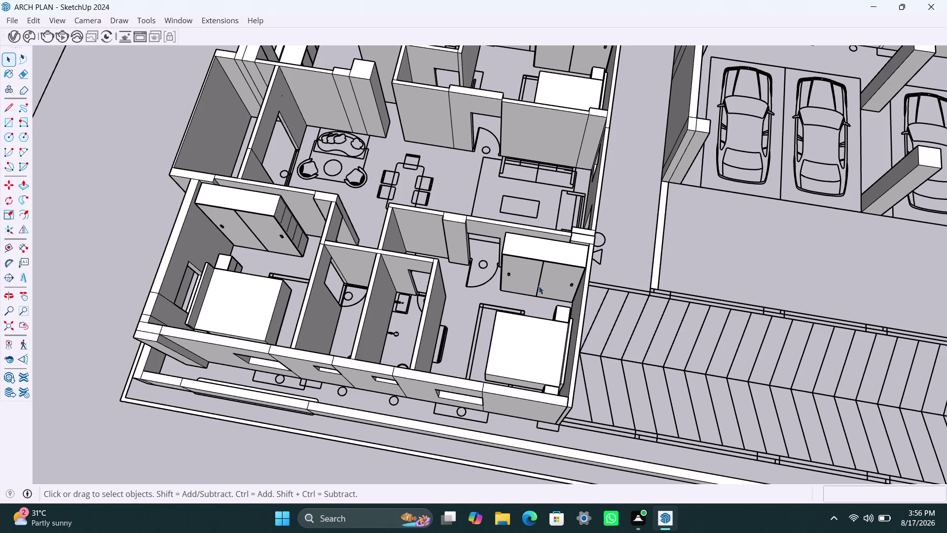
Select parts of the apartment model, including the leftmost garage car and its bay.
scroll(down, 3)
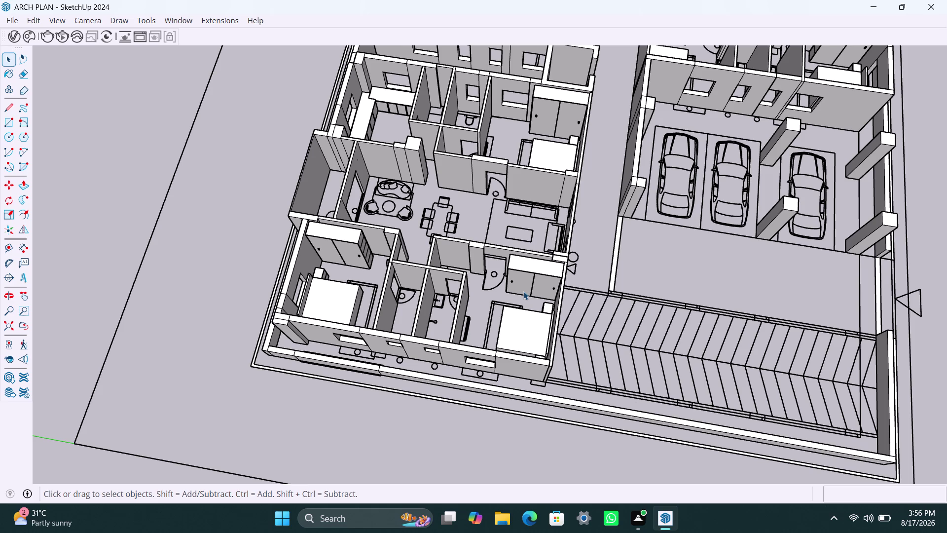
scroll(down, 3)
scroll(down, 3)
scroll(down, 3)
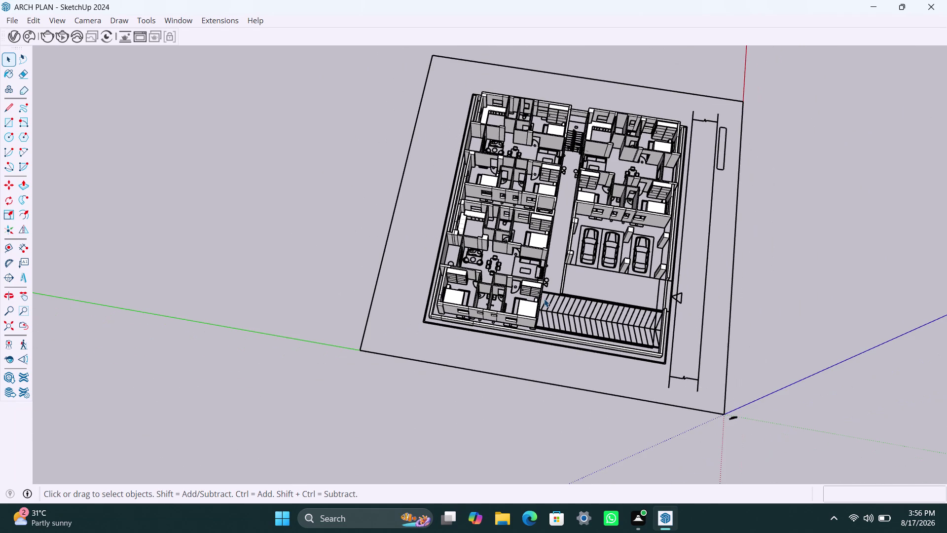
scroll(up, 3)
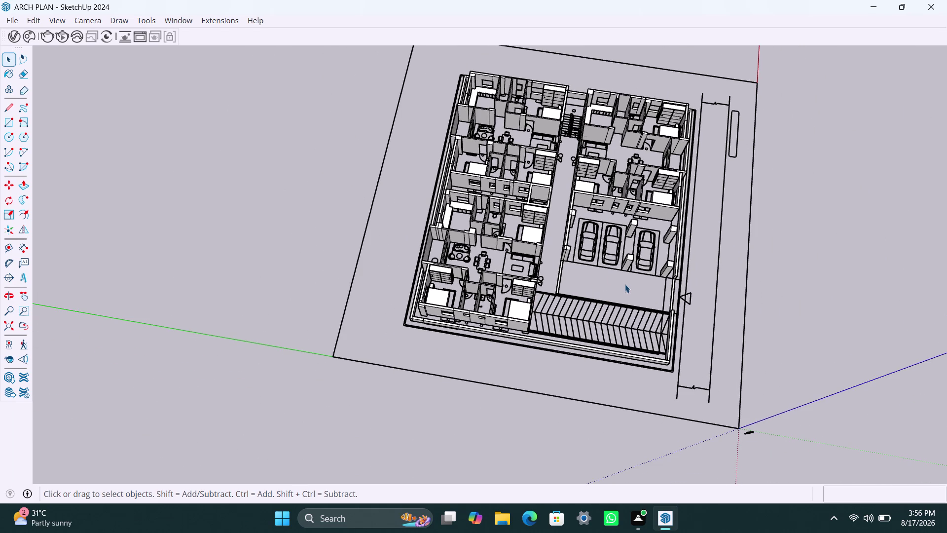
scroll(up, 3)
click(582, 255)
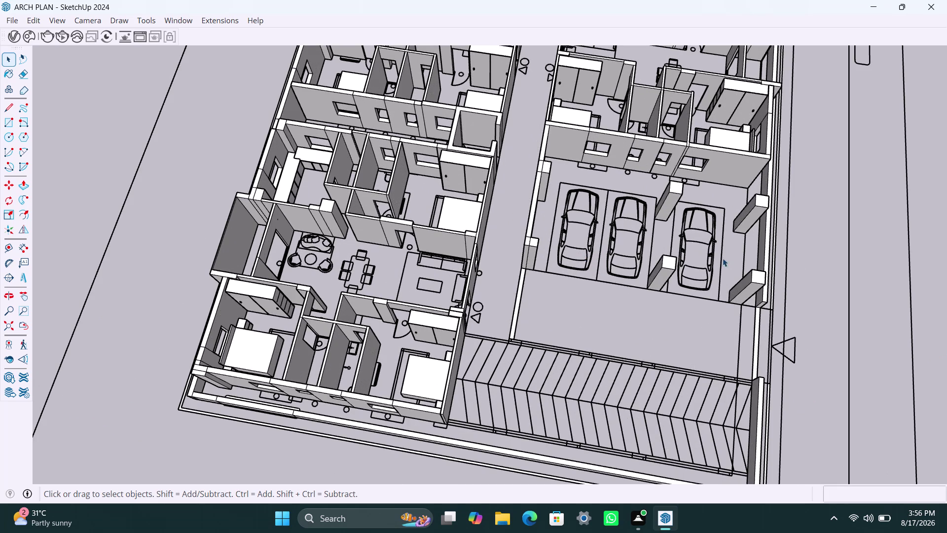
click(876, 236)
triple_click(580, 259)
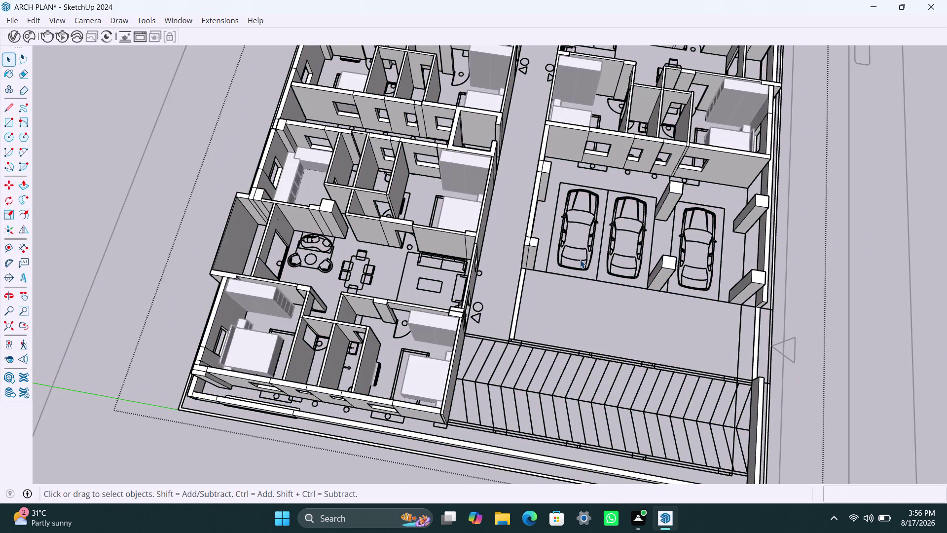
click(580, 260)
click(580, 260)
click(841, 250)
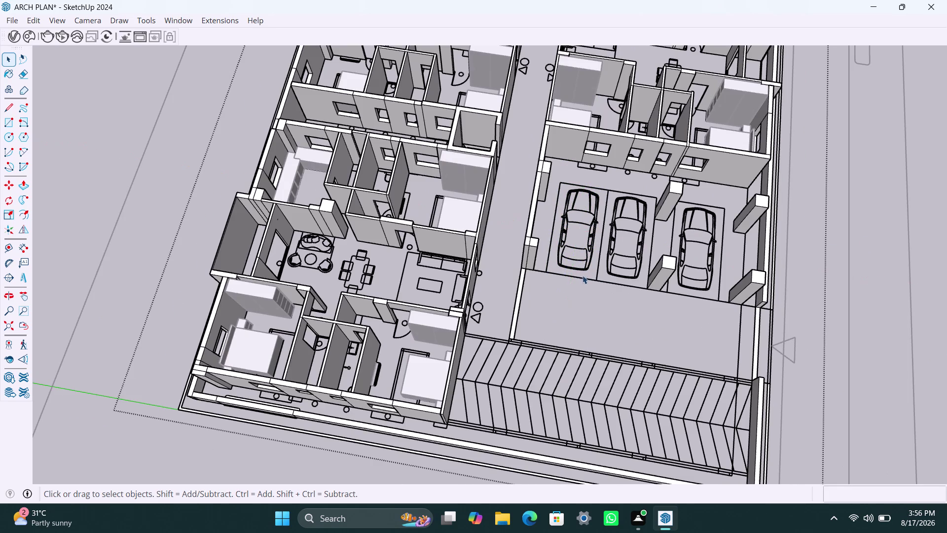
click(577, 265)
click(577, 264)
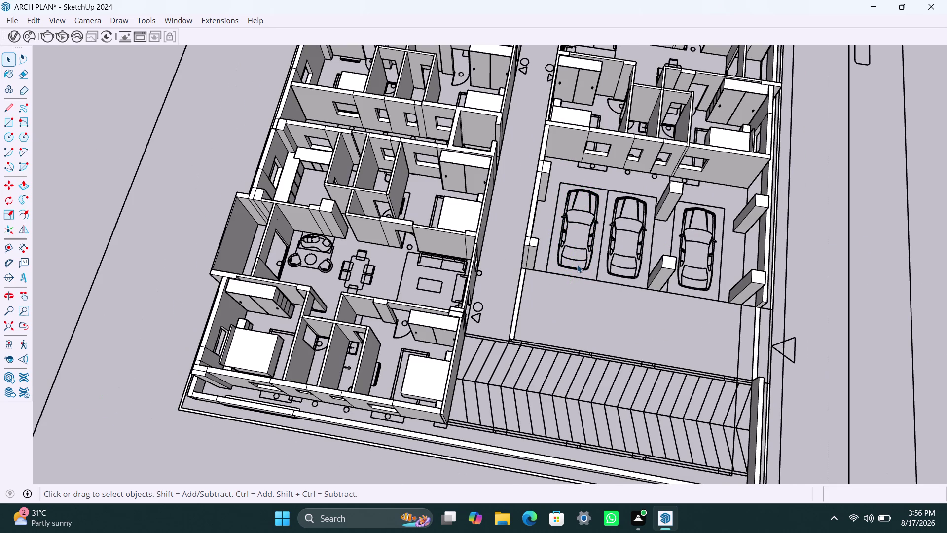
click(577, 264)
click(776, 257)
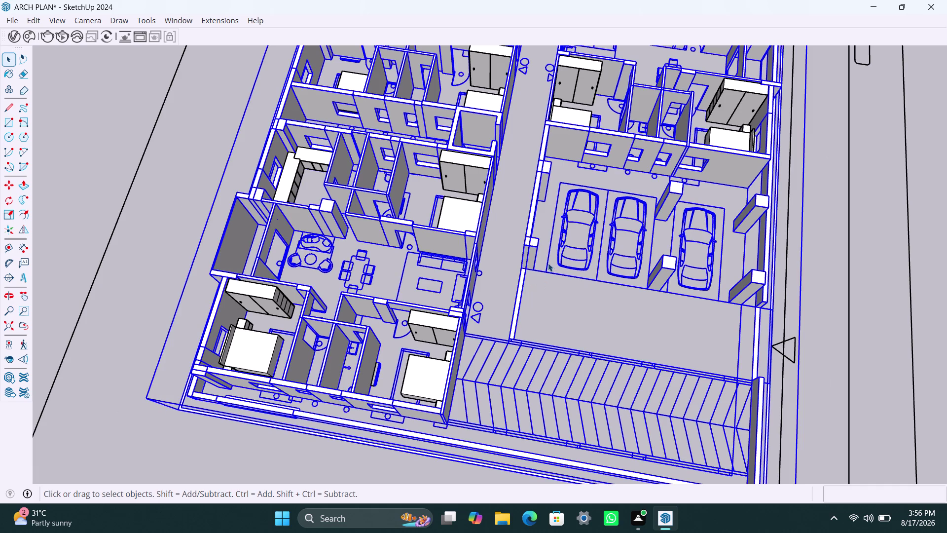
click(558, 260)
double_click(559, 260)
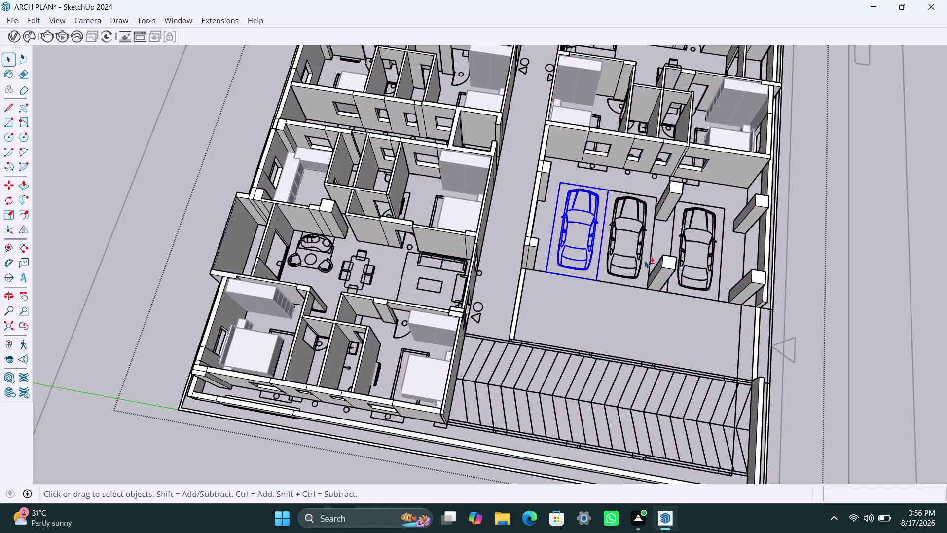
Clear the selection and orbit out to see the whole site.
click(624, 258)
triple_click(624, 258)
click(623, 258)
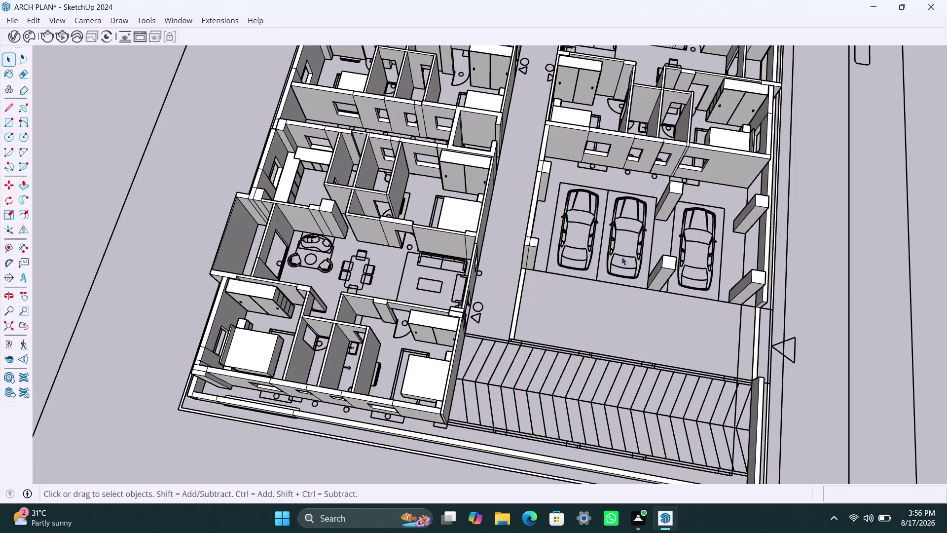
click(622, 256)
triple_click(629, 252)
scroll(down, 3)
scroll(down, 3)
middle_drag(642, 295, 624, 294)
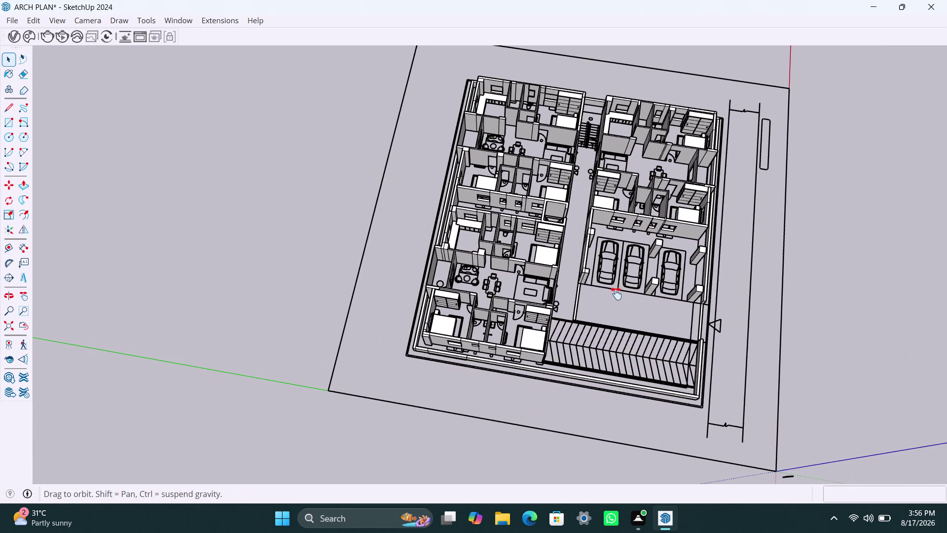
middle_drag(624, 294, 564, 287)
scroll(up, 3)
scroll(up, 3)
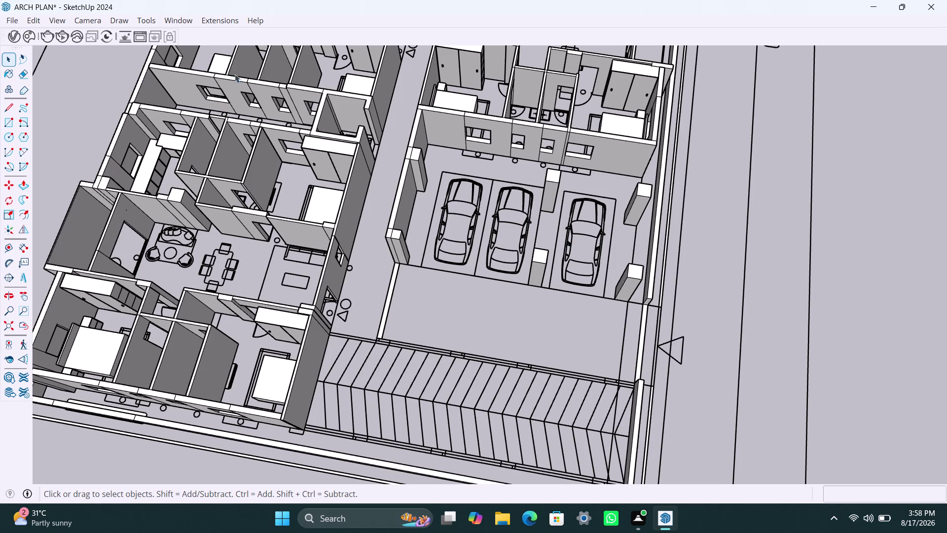
Orbit and zoom to inspect the garage area and the whole site.
scroll(down, 3)
scroll(down, 3)
middle_drag(323, 317, 348, 322)
scroll(up, 3)
middle_drag(285, 414, 284, 363)
scroll(up, 3)
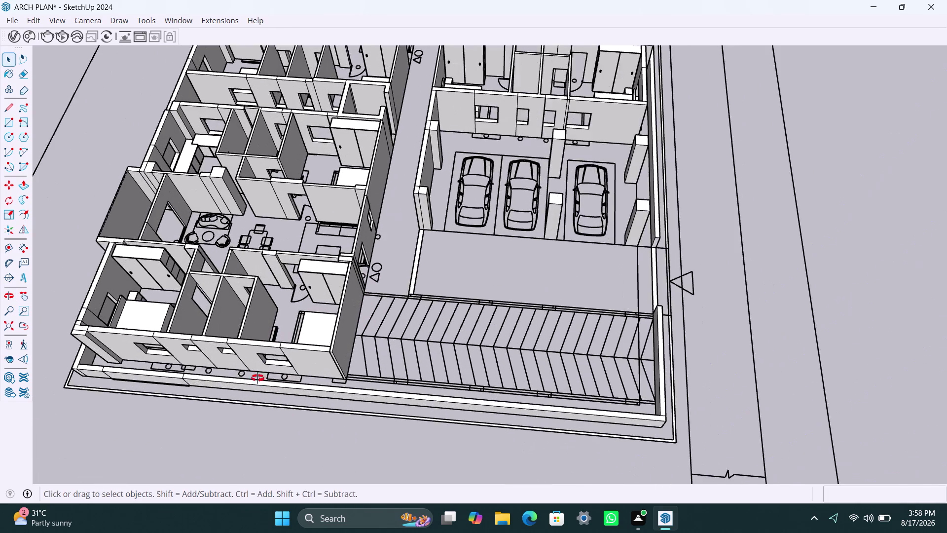
middle_drag(257, 378, 262, 346)
scroll(up, 3)
scroll(down, 3)
scroll(down, 3)
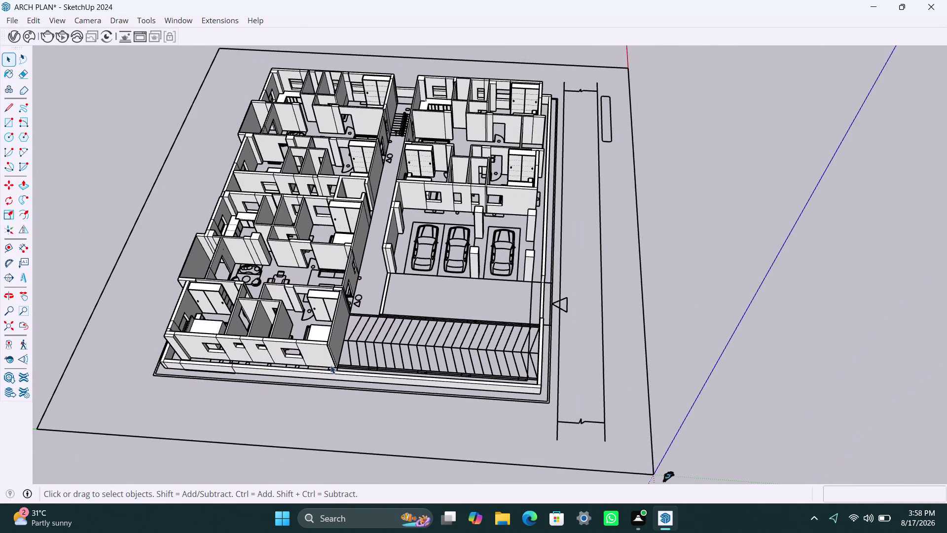
middle_drag(339, 369, 362, 375)
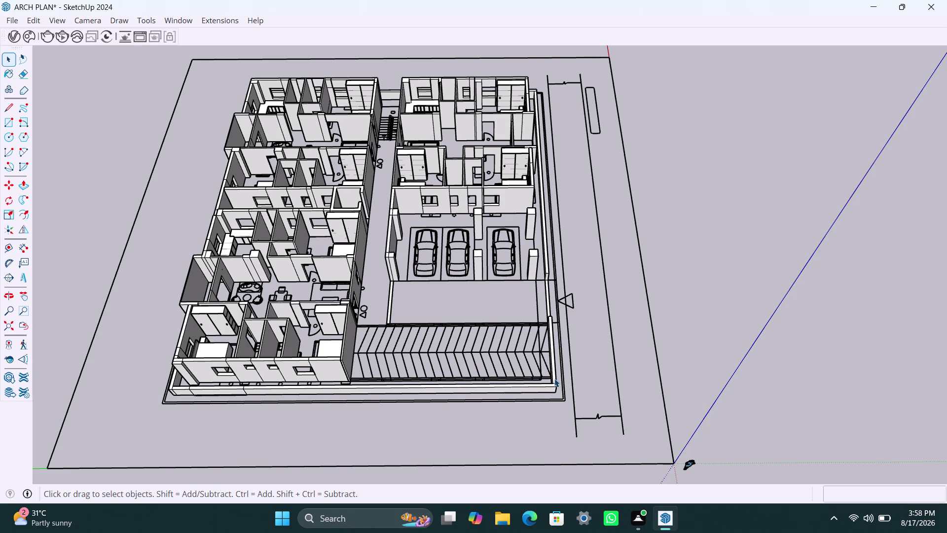
scroll(down, 3)
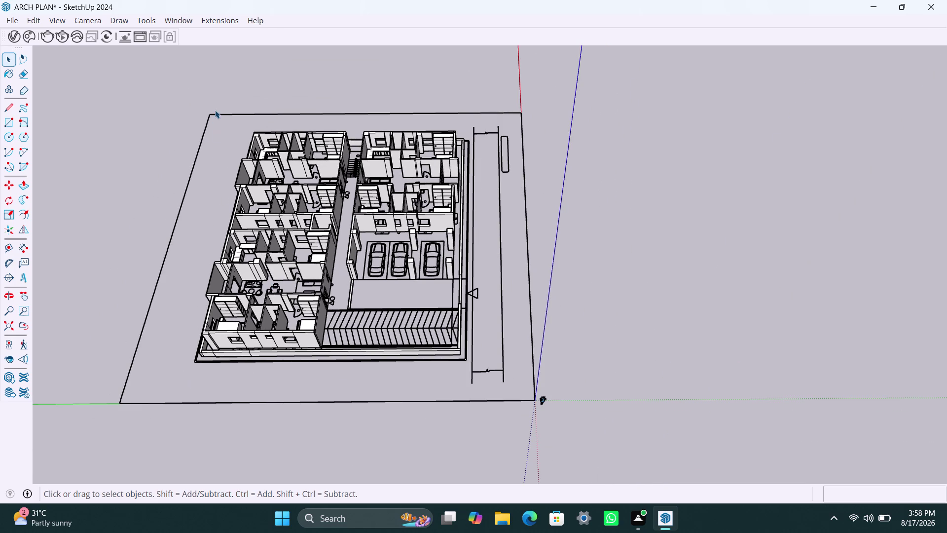
Window-select the entire building together with its perimeter wall.
drag(215, 114, 439, 385)
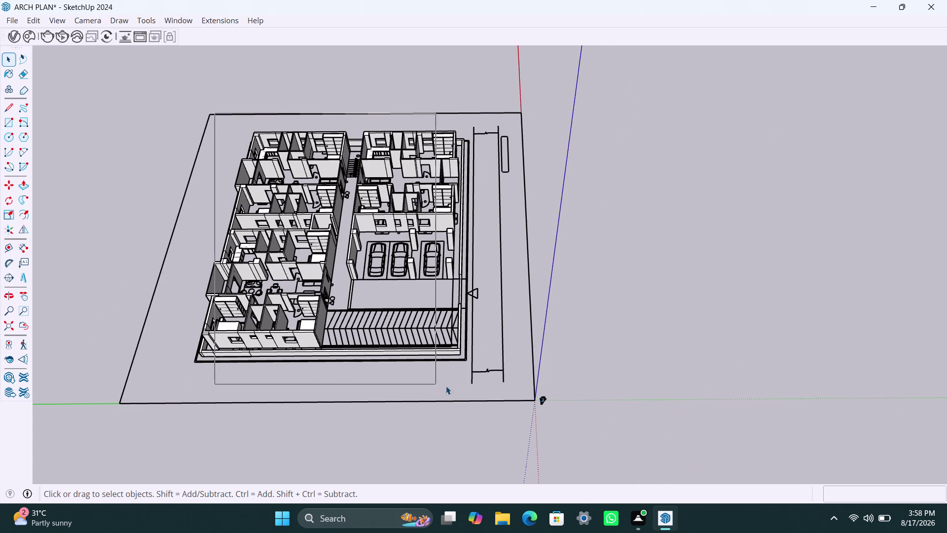
drag(440, 386, 481, 366)
click(557, 204)
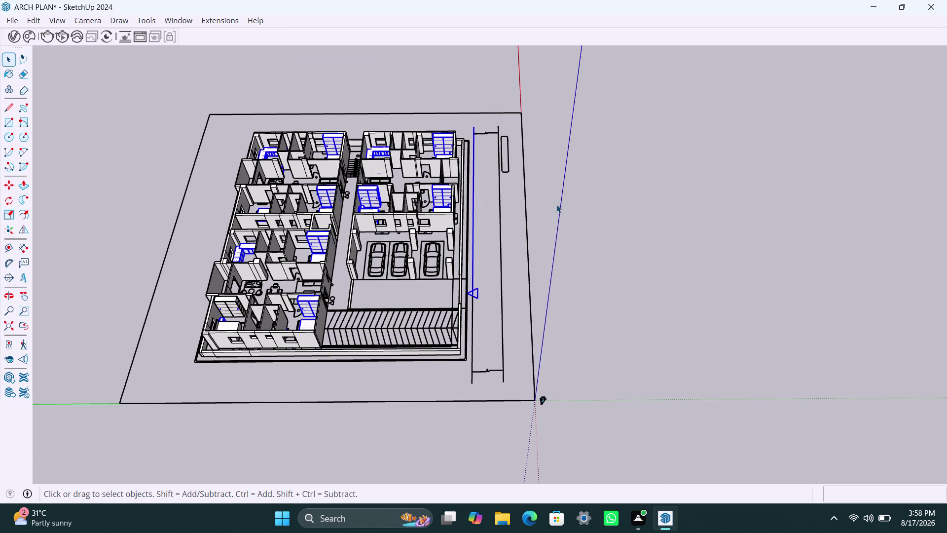
scroll(down, 3)
middle_drag(220, 269, 281, 279)
drag(176, 171, 256, 309)
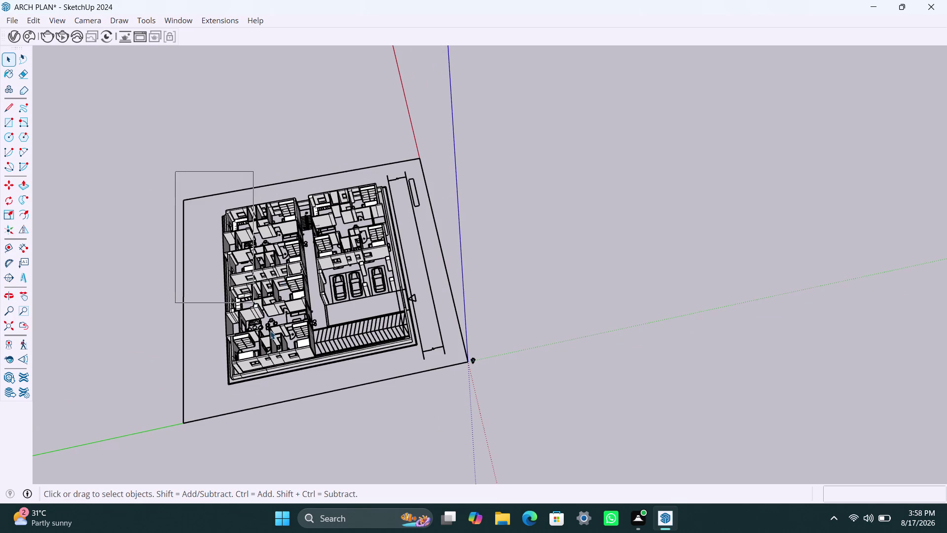
drag(256, 309, 445, 390)
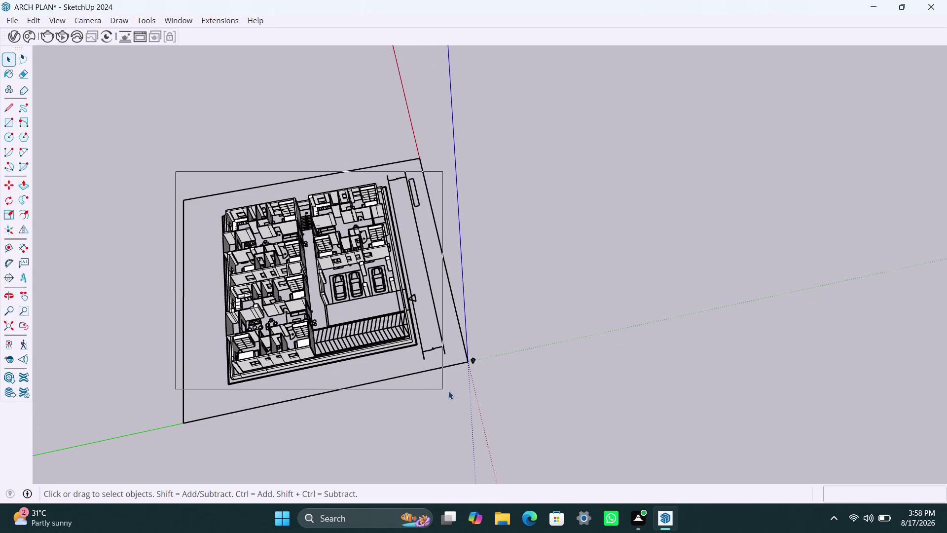
drag(445, 390, 448, 390)
scroll(up, 3)
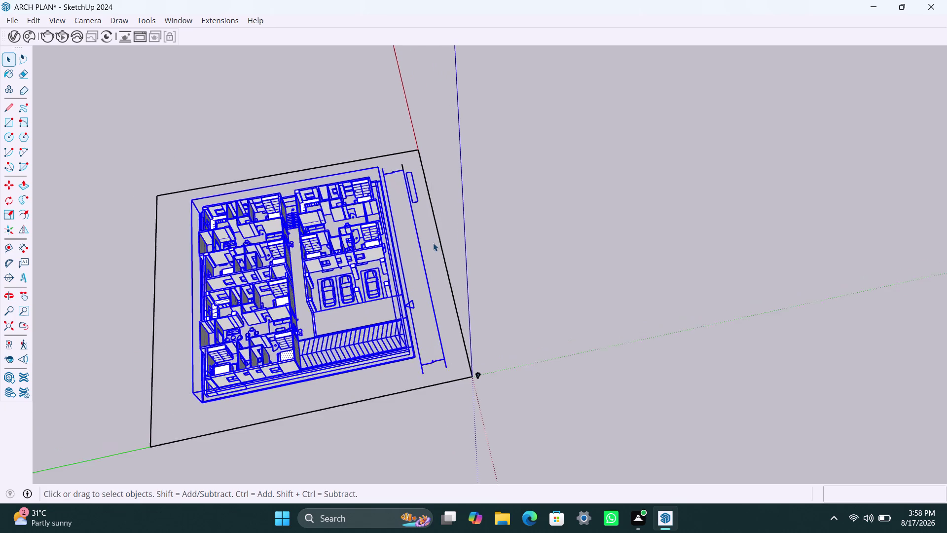
scroll(up, 3)
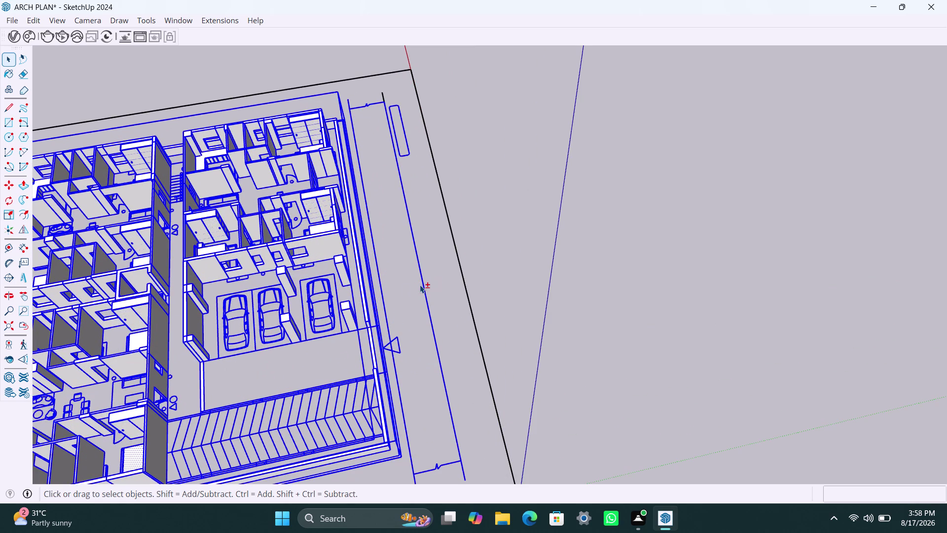
Select the entrance marker and its line, then clear the selection.
click(423, 281)
click(382, 293)
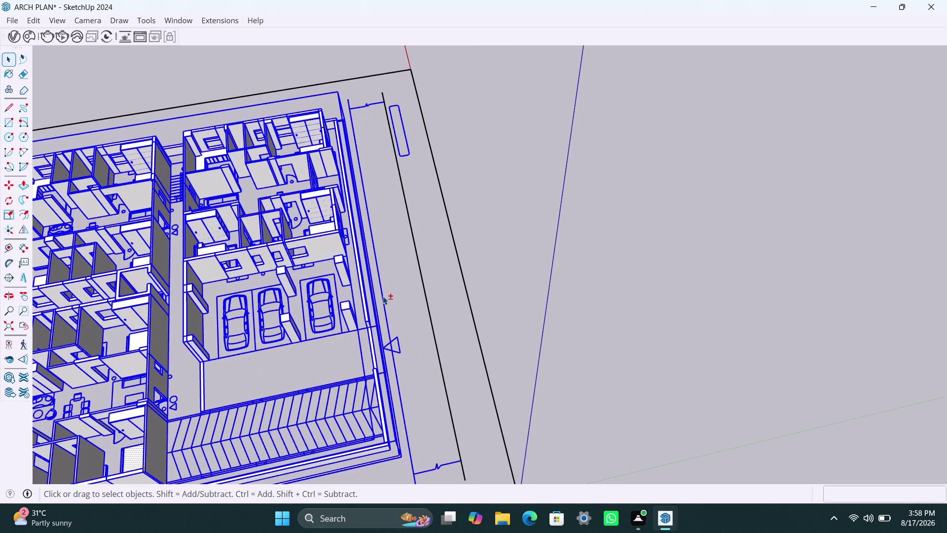
scroll(up, 3)
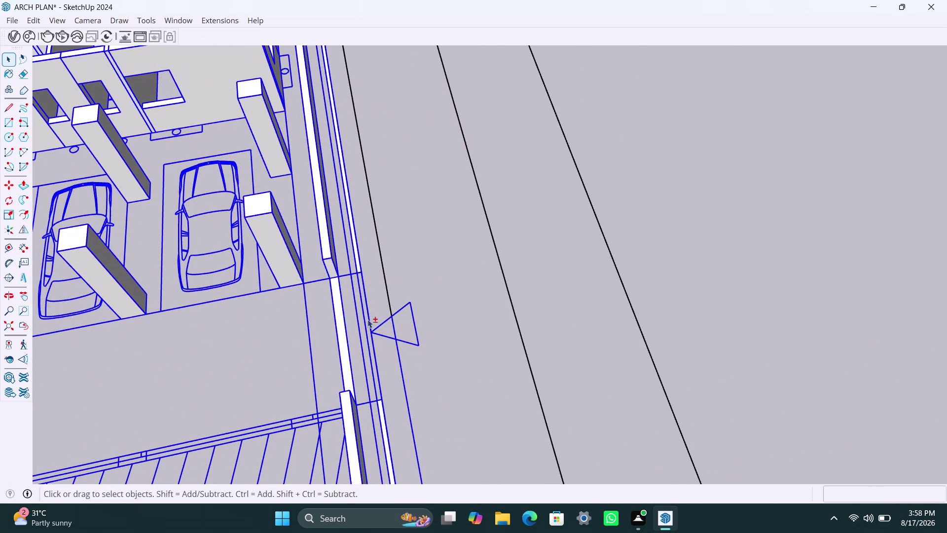
click(361, 268)
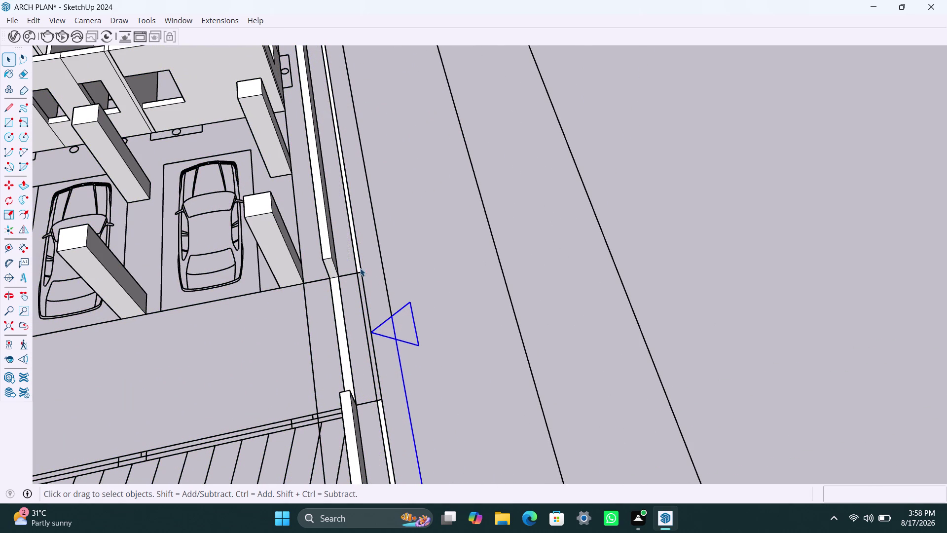
scroll(down, 3)
scroll(down, 3)
click(506, 175)
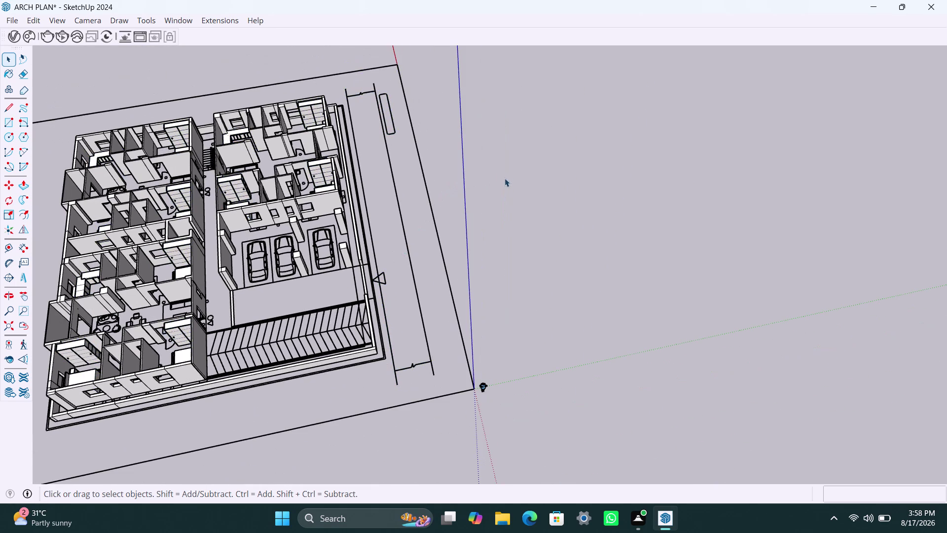
scroll(up, 3)
scroll(up, 3)
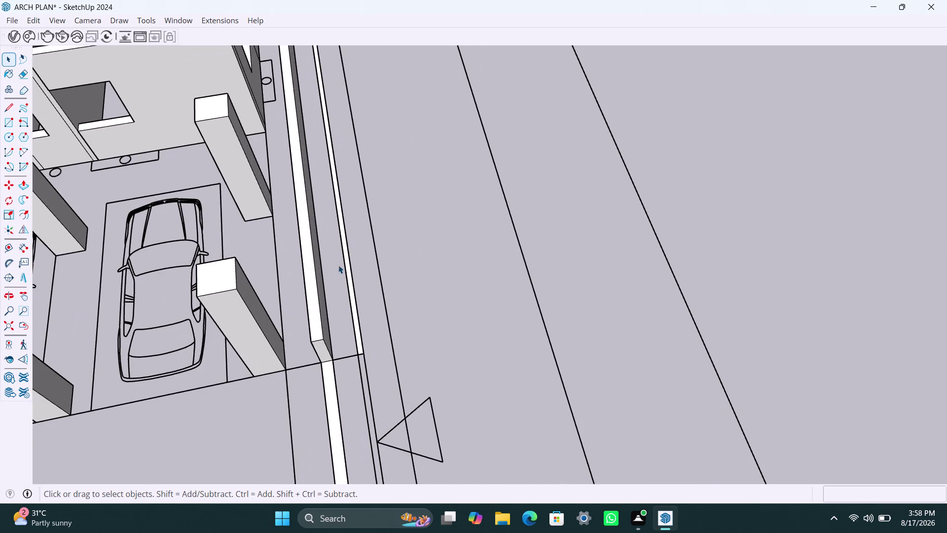
Collapse the thin sliver face beside the perimeter wall with Push/Pull.
click(346, 258)
double_click(346, 261)
click(345, 260)
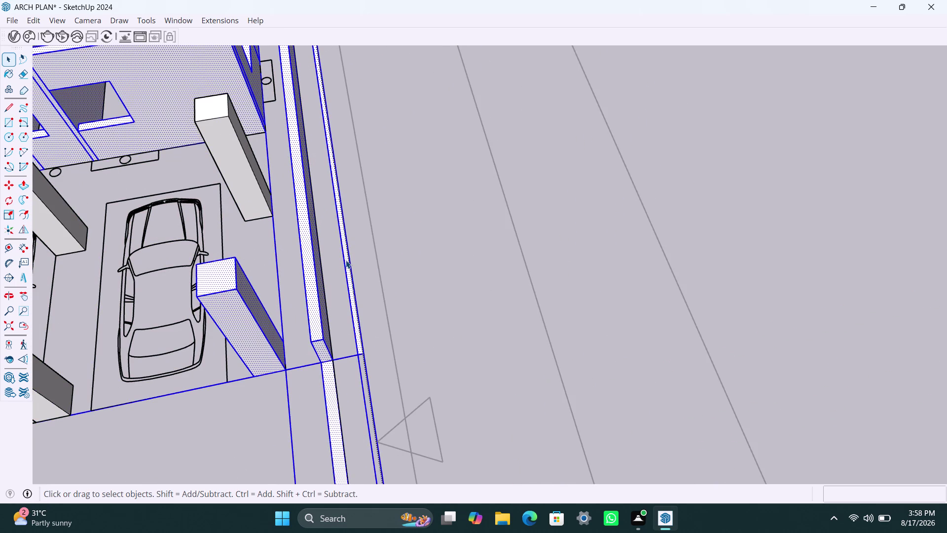
click(346, 260)
click(346, 259)
scroll(up, 3)
key(p)
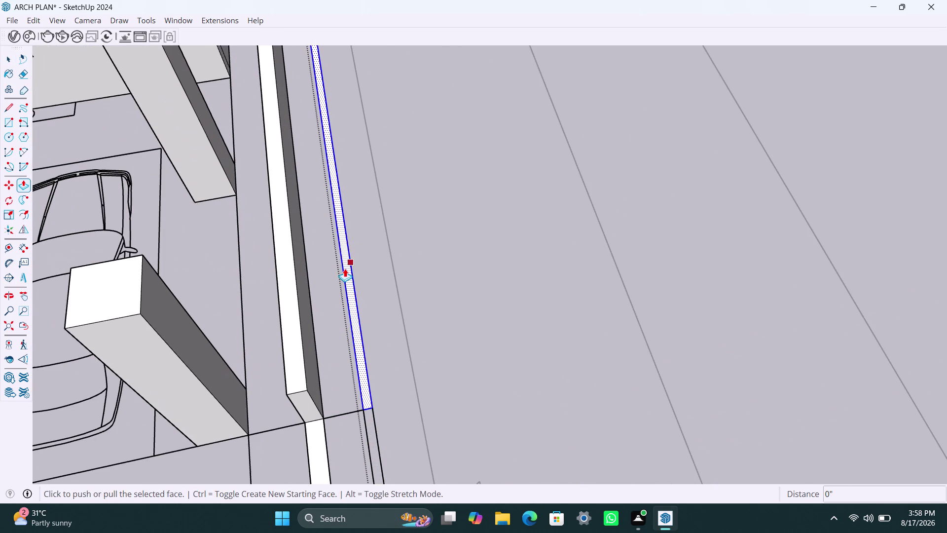
click(345, 268)
click(342, 237)
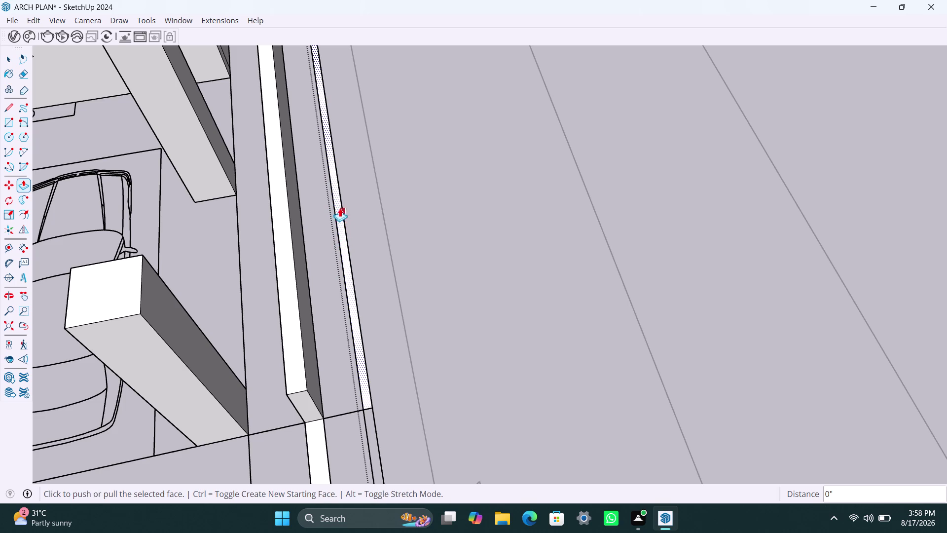
key(space)
Raise the site-edge strip to 7' and repeat that height on the next strip.
click(352, 297)
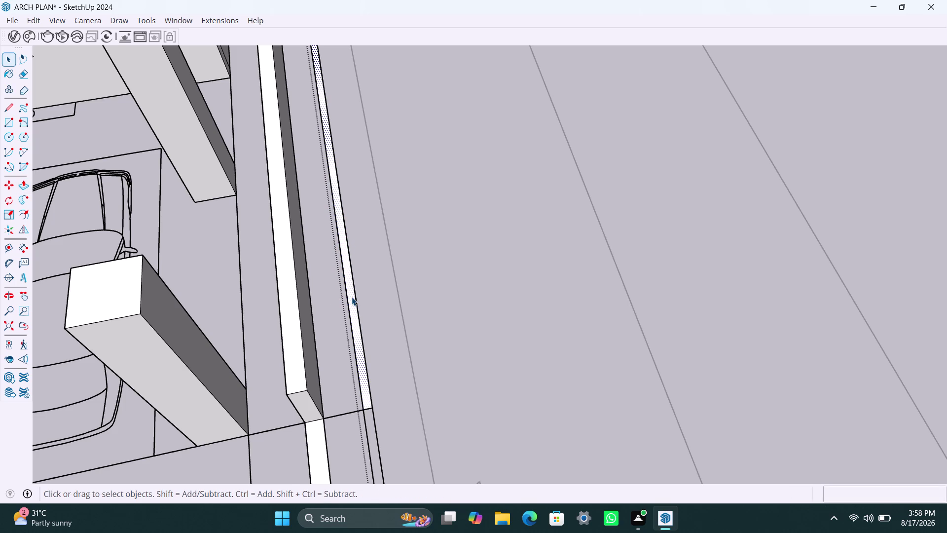
key(p)
click(351, 297)
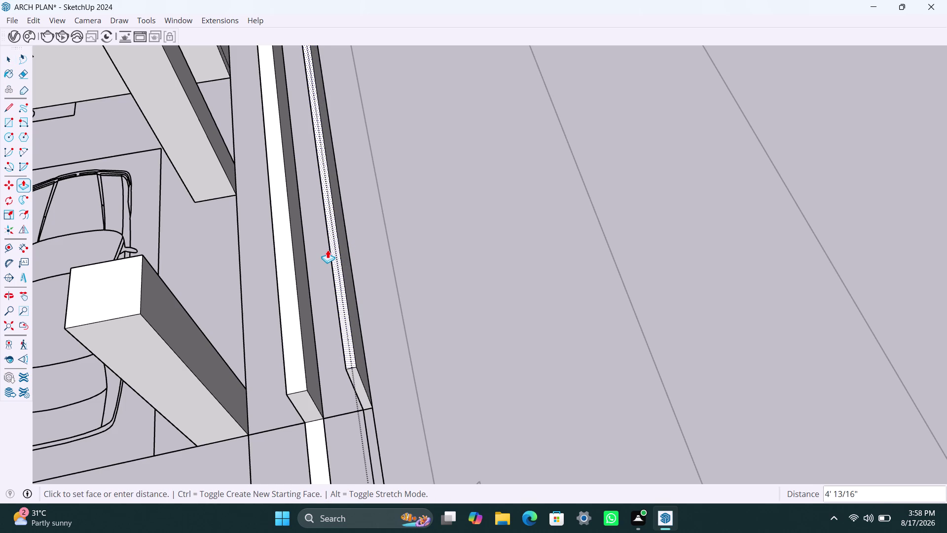
scroll(down, 3)
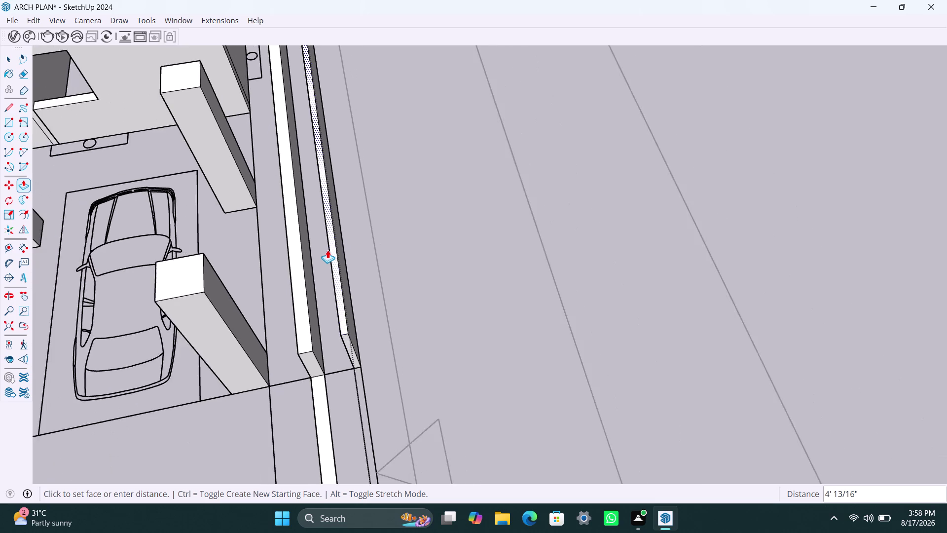
scroll(down, 3)
scroll(down, 3)
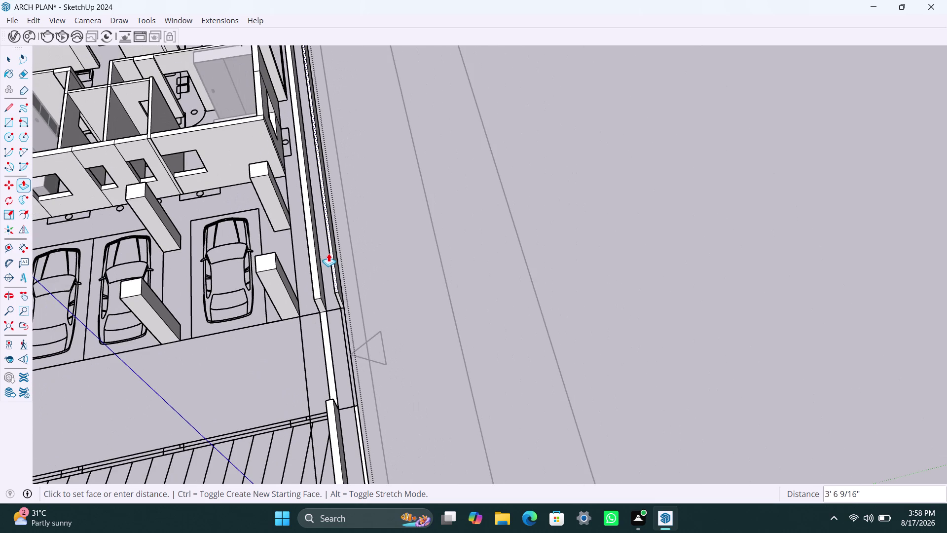
text(7')
key(Return)
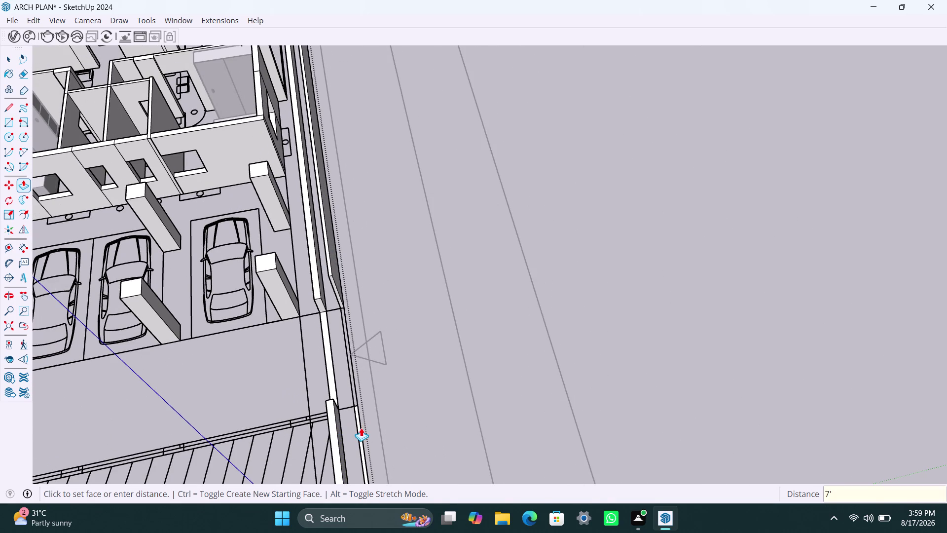
double_click(360, 430)
scroll(down, 3)
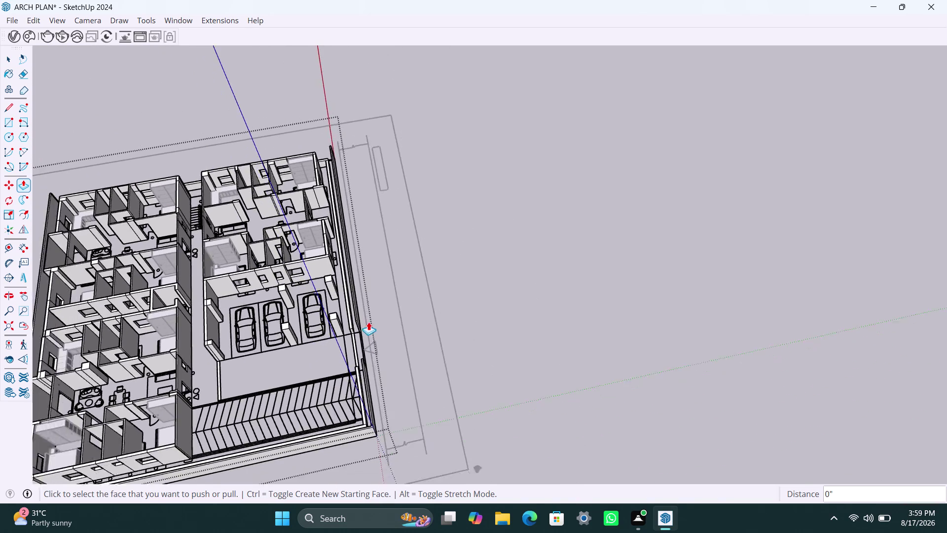
Bring the top-edge strip into view and raise it to the repeated 7' height.
scroll(down, 3)
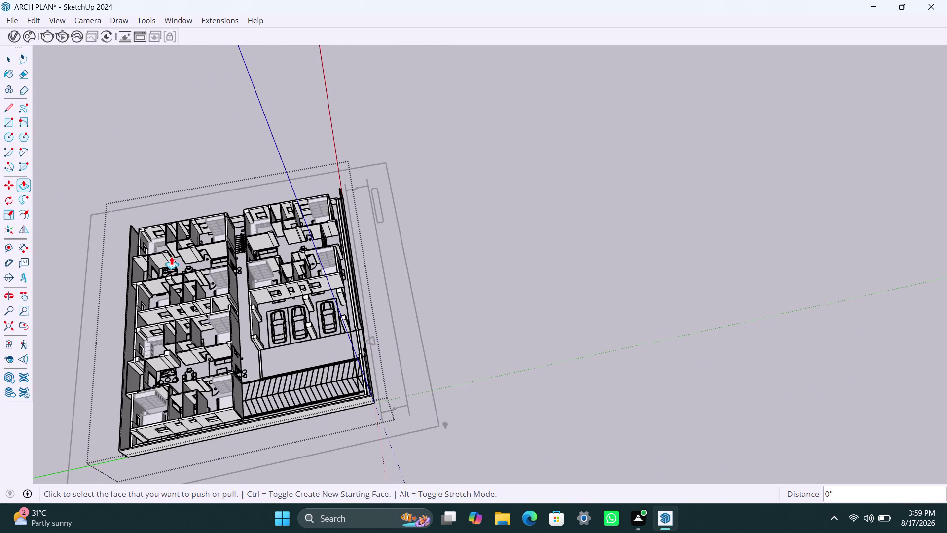
scroll(up, 3)
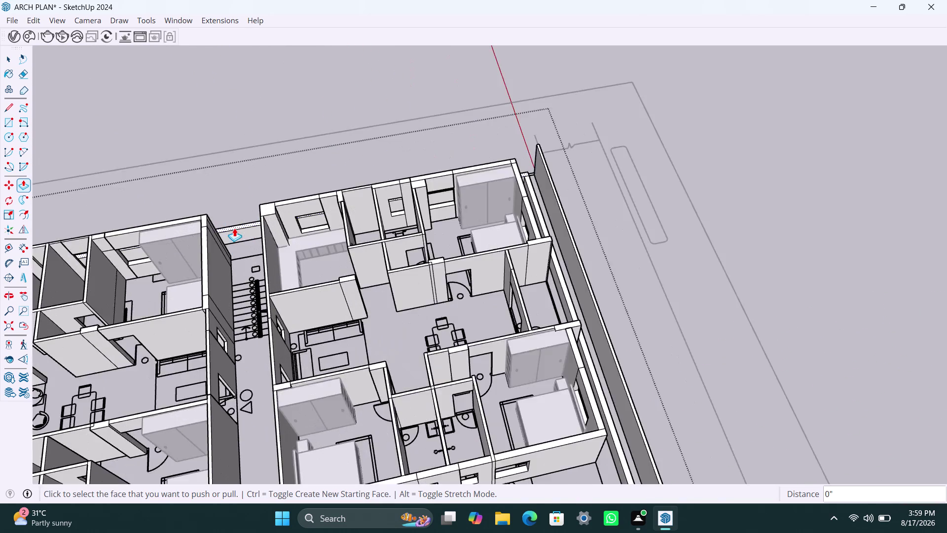
scroll(up, 3)
middle_drag(234, 221, 233, 267)
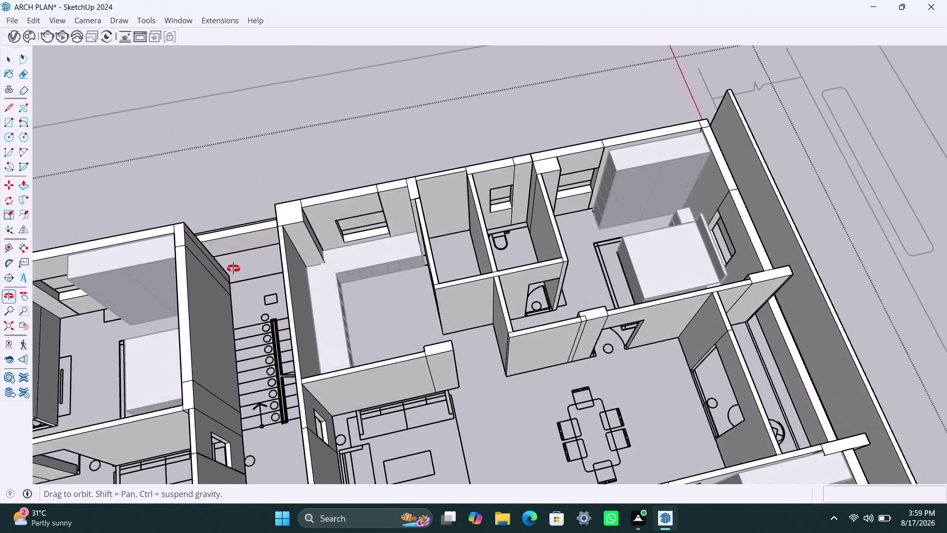
middle_drag(234, 268, 234, 281)
scroll(up, 3)
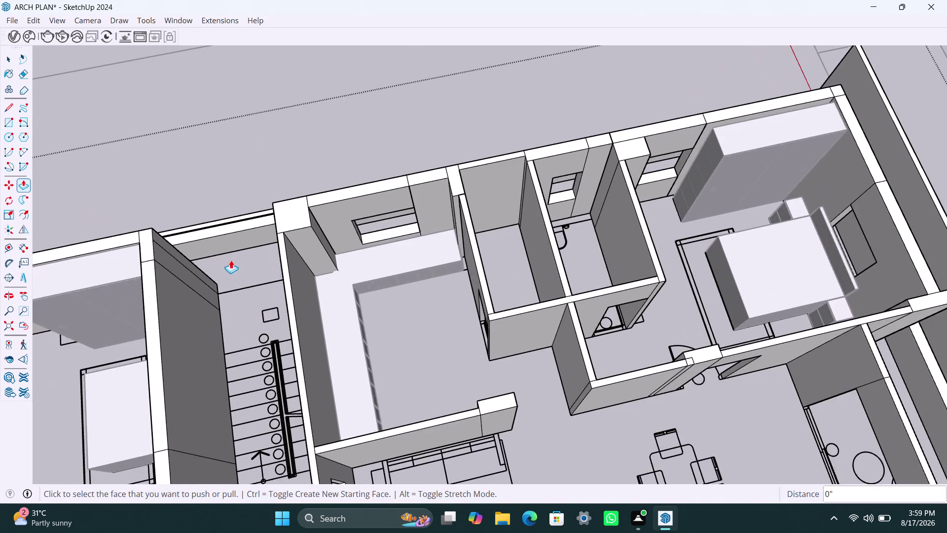
middle_drag(231, 260, 226, 306)
scroll(up, 3)
scroll(up, 3)
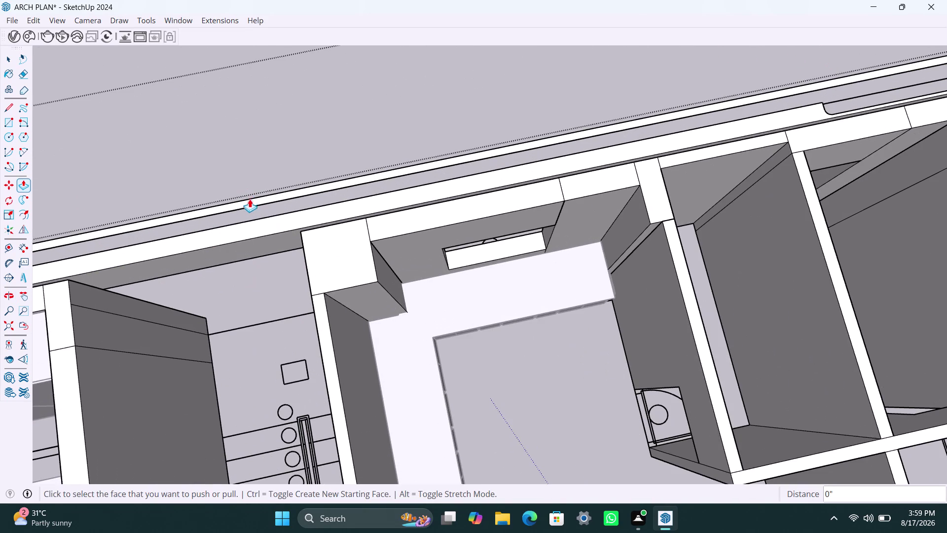
double_click(251, 206)
Return to Select, clear the selection, and orbit to a top-down site view.
scroll(down, 3)
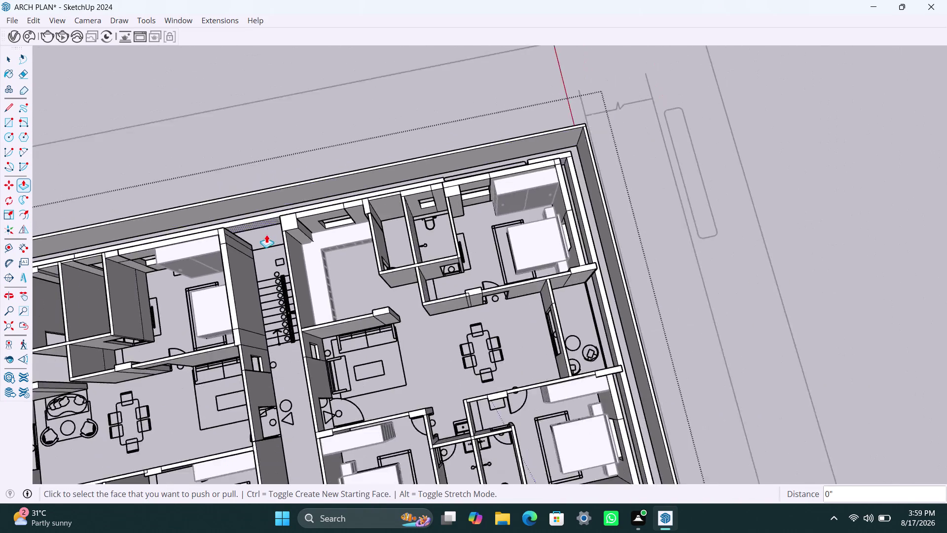
scroll(down, 3)
scroll(down, 3)
middle_drag(275, 222, 311, 151)
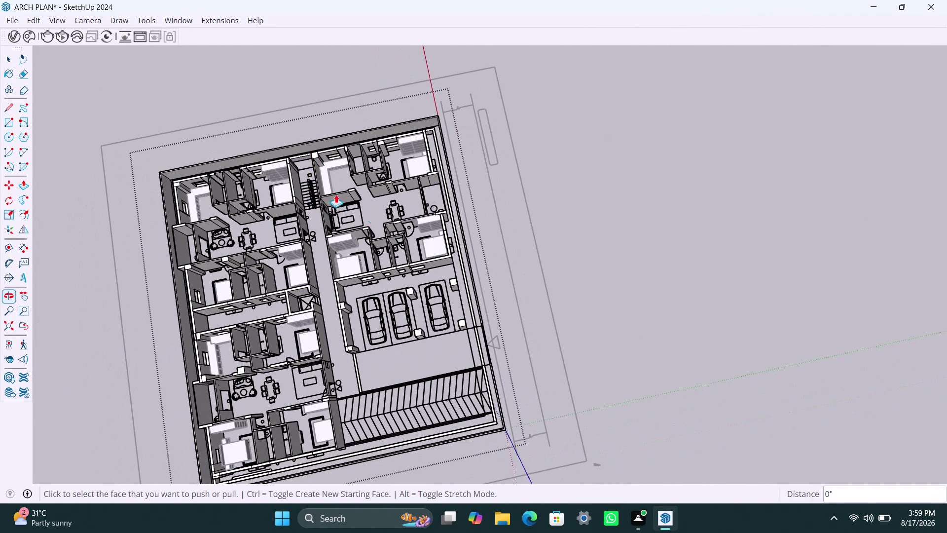
key(space)
click(610, 251)
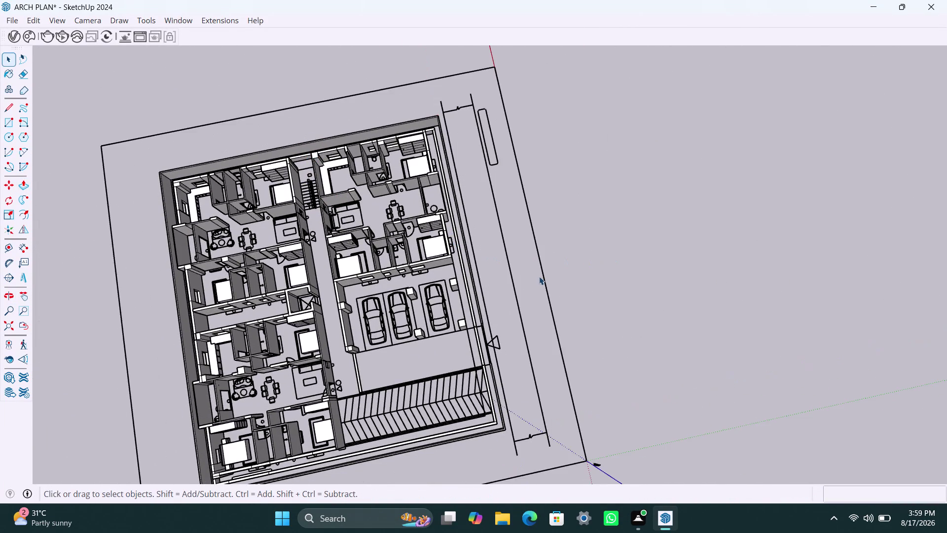
scroll(down, 3)
middle_drag(546, 351, 474, 363)
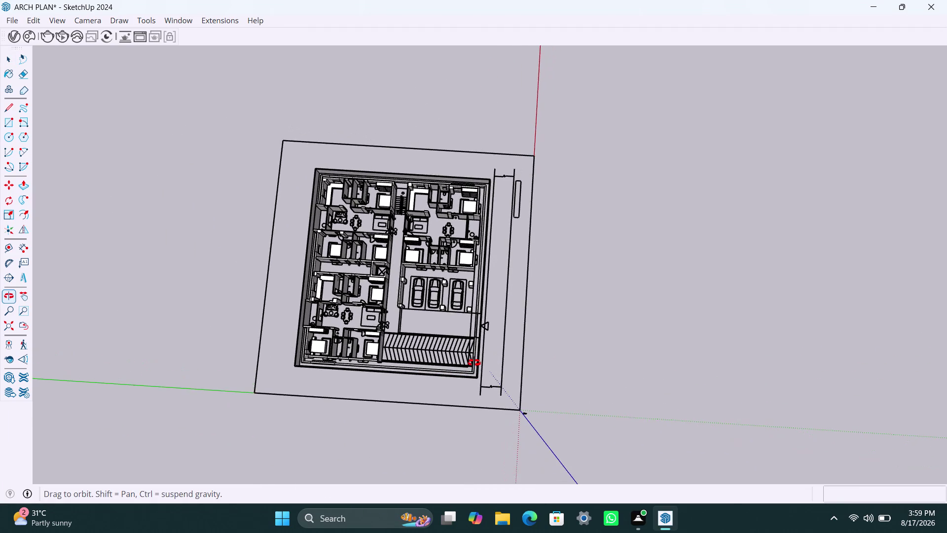
middle_drag(474, 363, 500, 360)
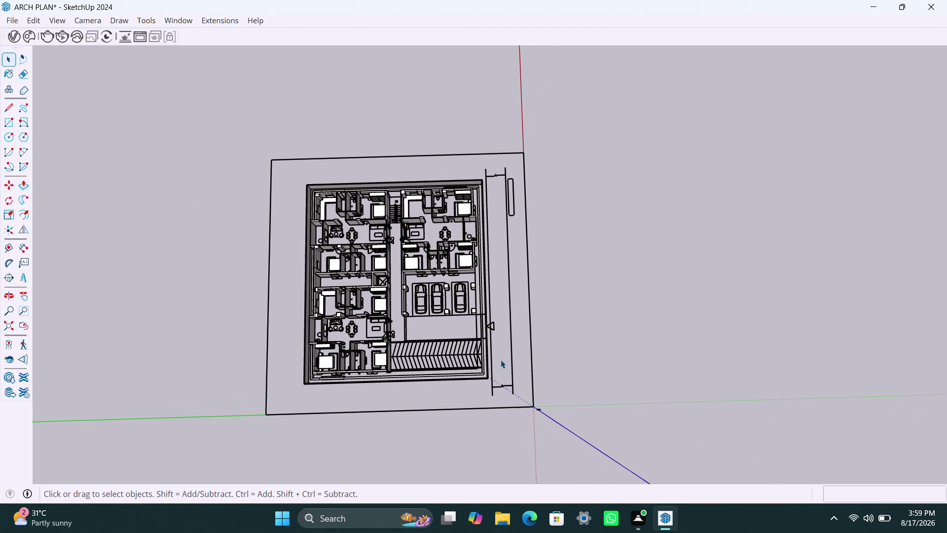
Save, then run Fixit 101 on the window-selected building and dismiss its results.
key(ctrl+s)
drag(292, 171, 289, 209)
drag(288, 209, 487, 396)
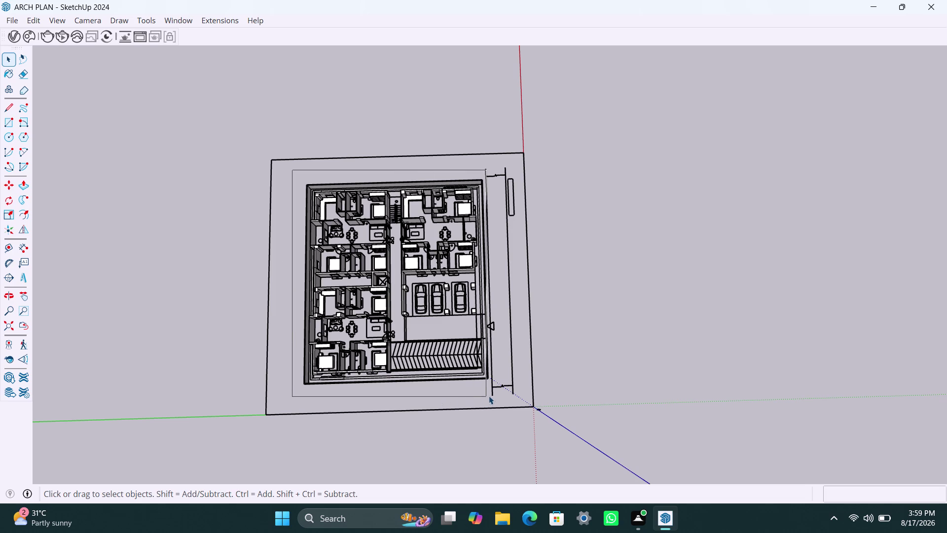
drag(487, 396, 490, 395)
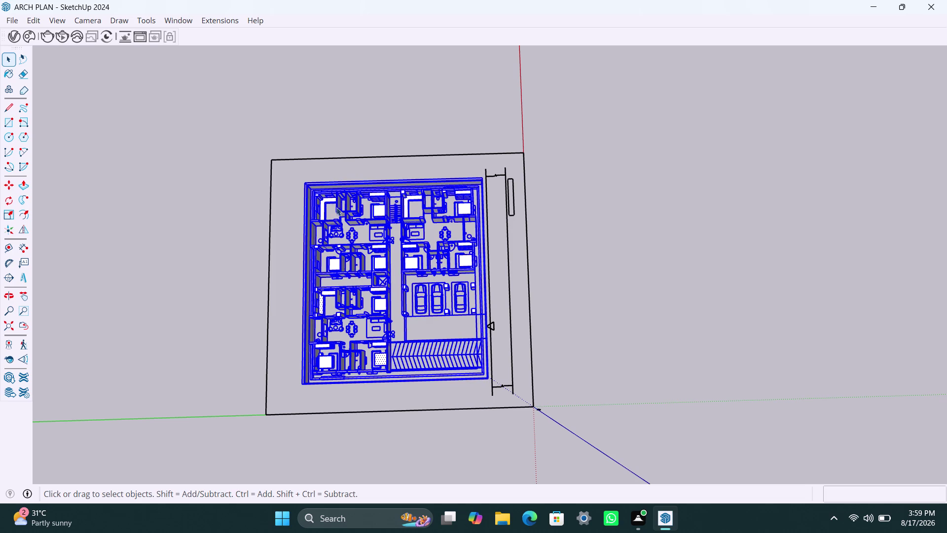
right_click(312, 186)
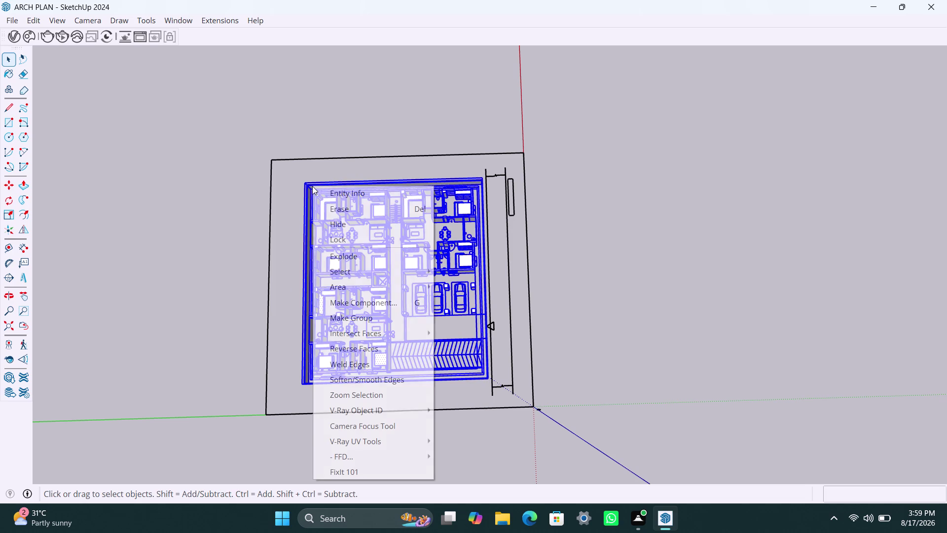
click(357, 472)
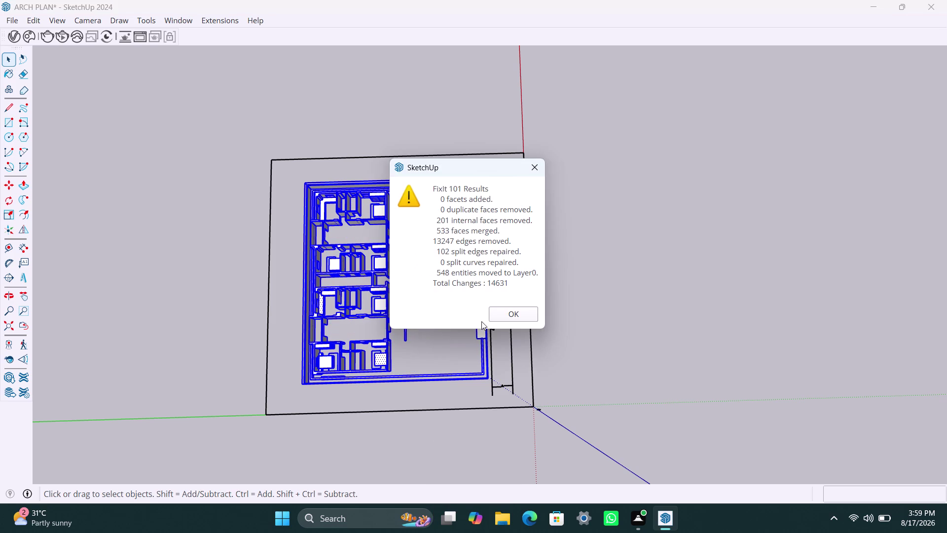
click(510, 313)
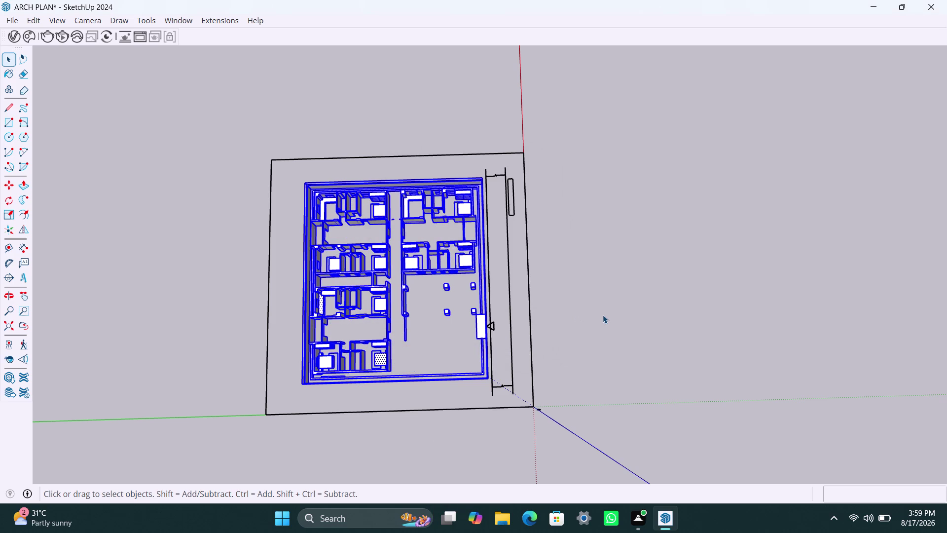
Clear the selection and orbit back to an overall view of the site.
click(603, 314)
scroll(up, 3)
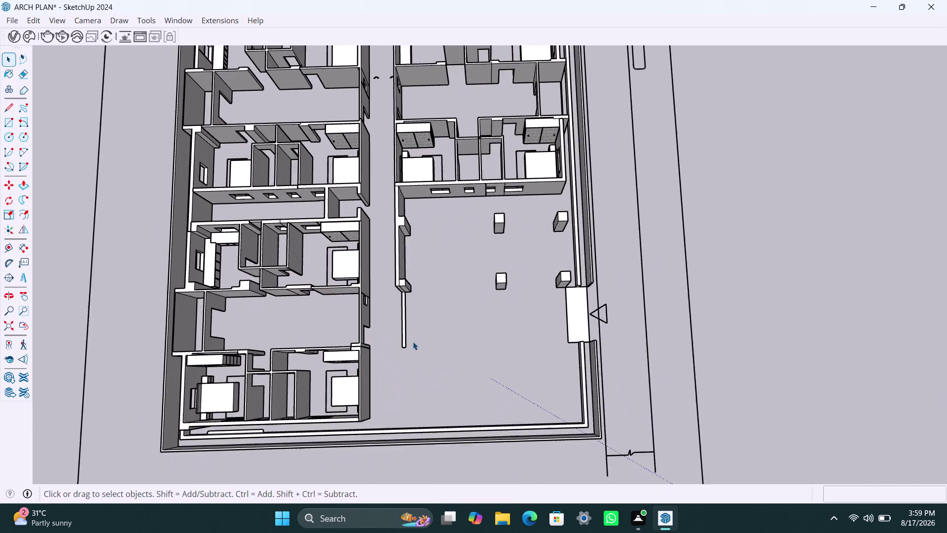
scroll(up, 3)
scroll(down, 3)
scroll(up, 3)
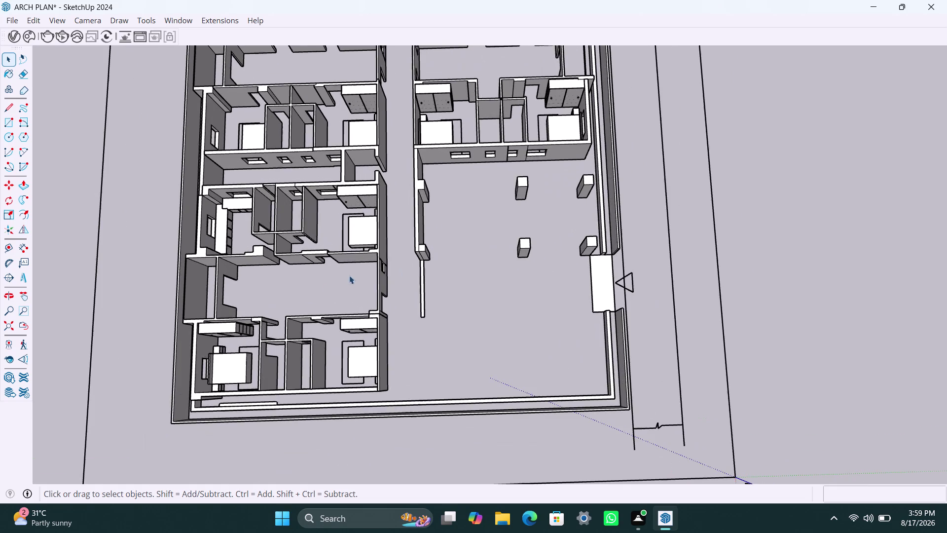
middle_drag(322, 300, 325, 279)
scroll(up, 3)
scroll(down, 3)
scroll(down, 3)
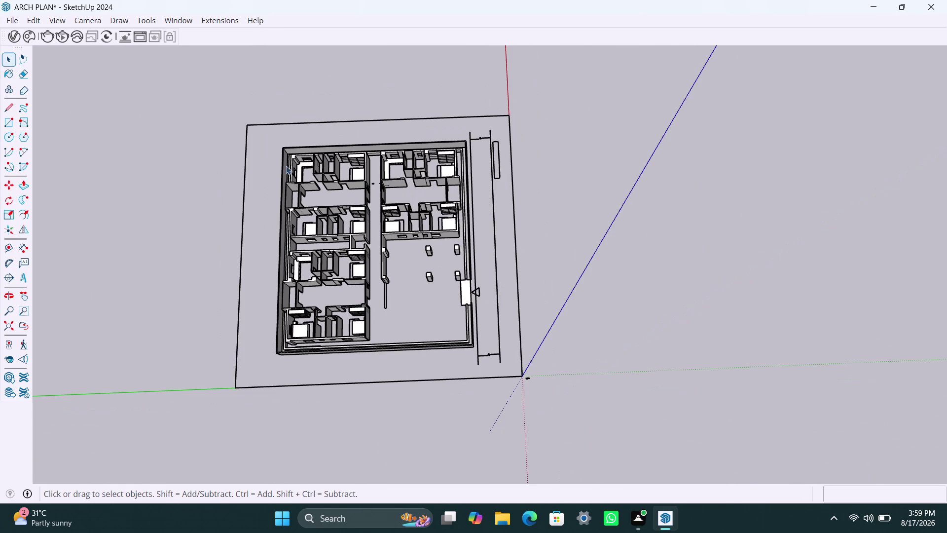
Box-select the furniture inside the apartments, then reselect all connected building walls.
drag(270, 140, 459, 356)
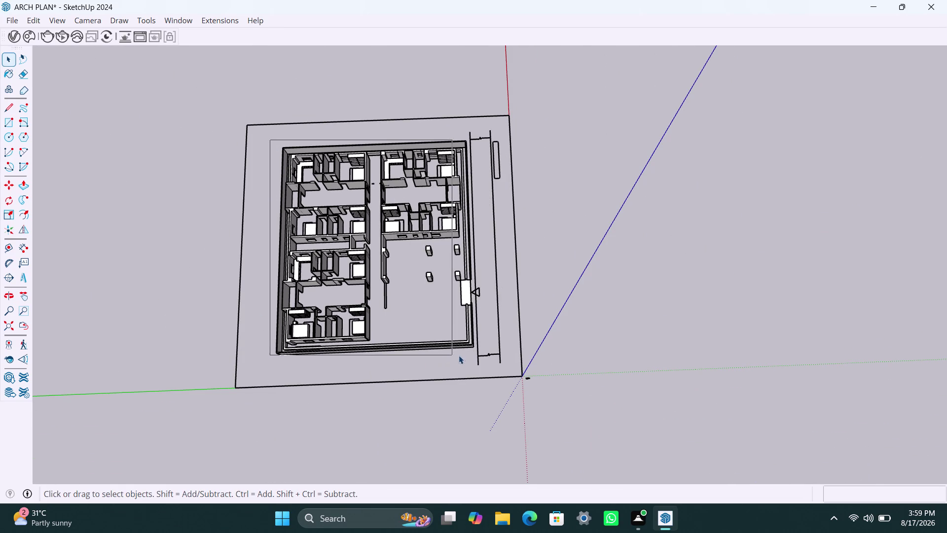
drag(458, 356, 475, 360)
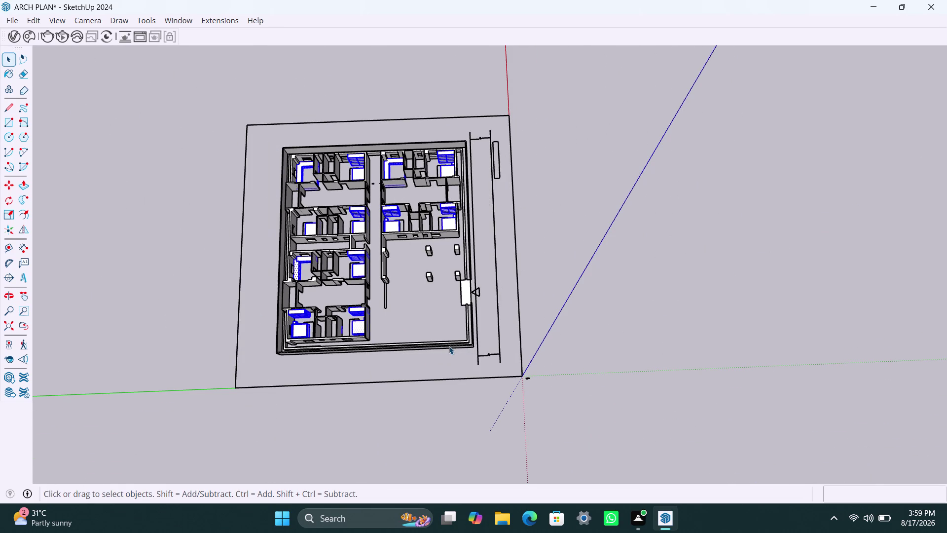
drag(253, 130, 358, 351)
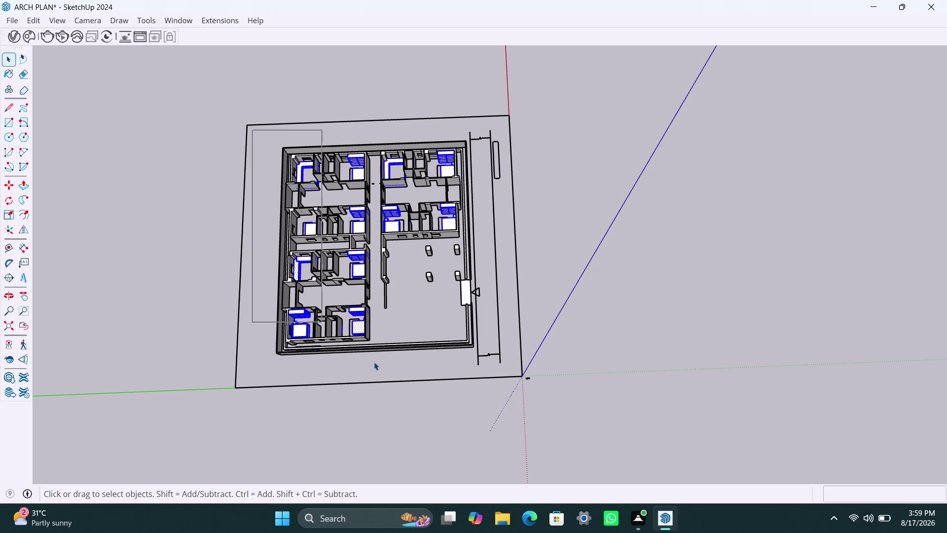
drag(358, 351, 472, 363)
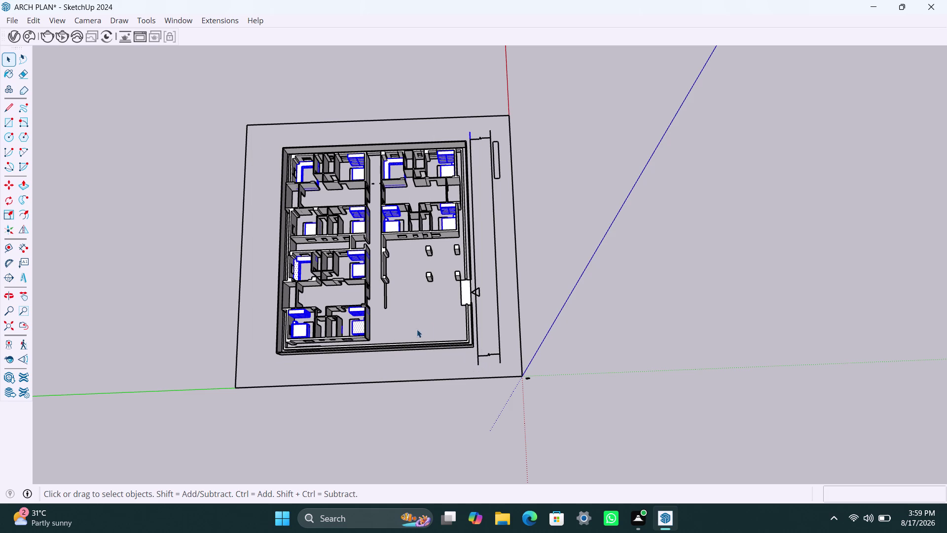
click(442, 357)
click(563, 292)
click(451, 349)
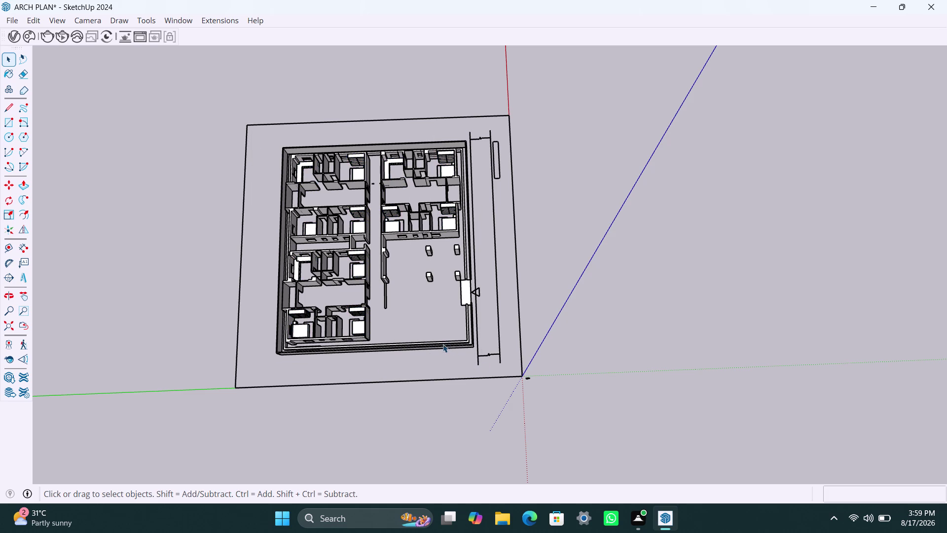
triple_click(443, 344)
click(594, 294)
click(334, 276)
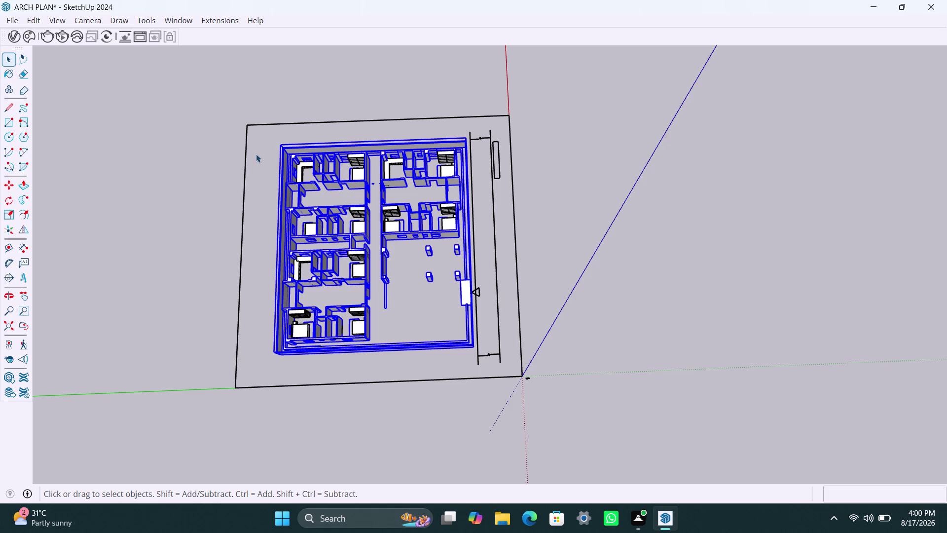
Box-select the whole building, apply Fixit 101, accept its report, and clear the selection.
drag(255, 135, 478, 358)
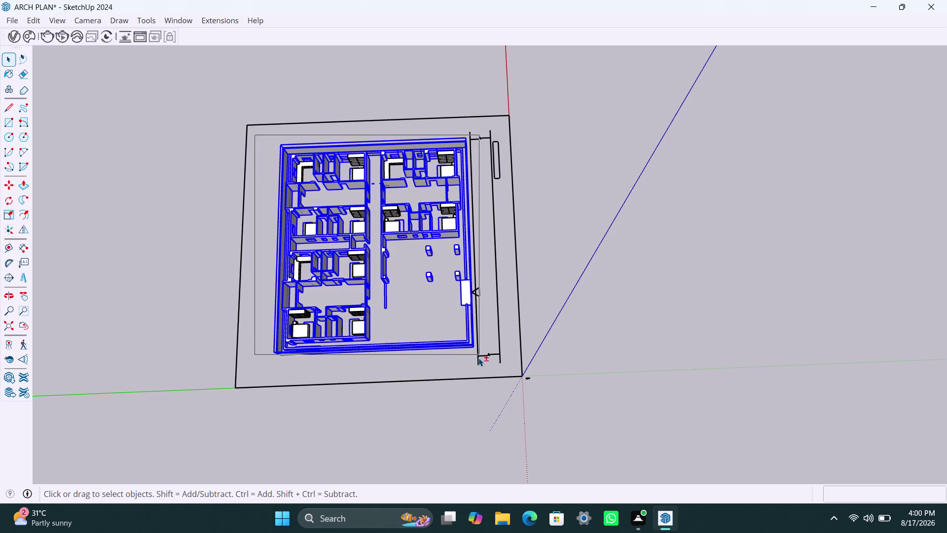
drag(478, 357, 478, 362)
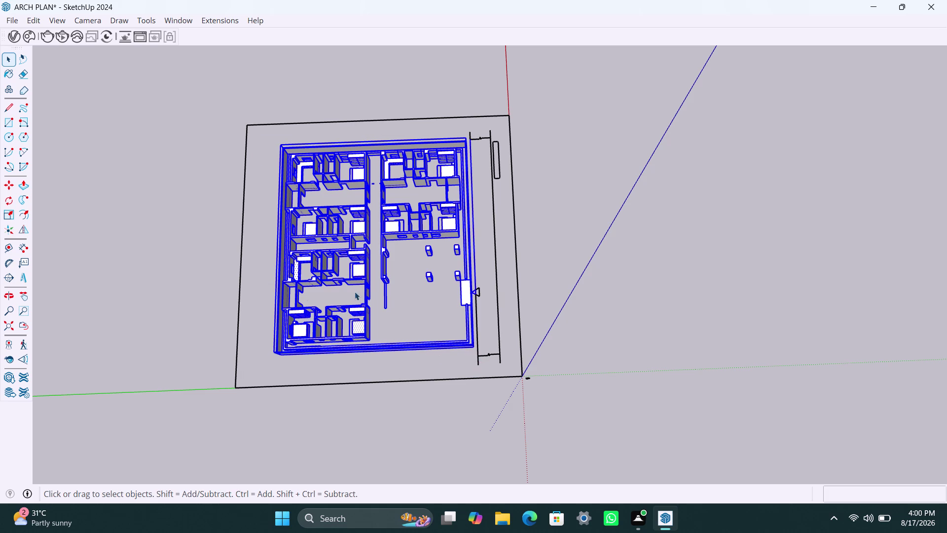
right_click(314, 263)
click(372, 291)
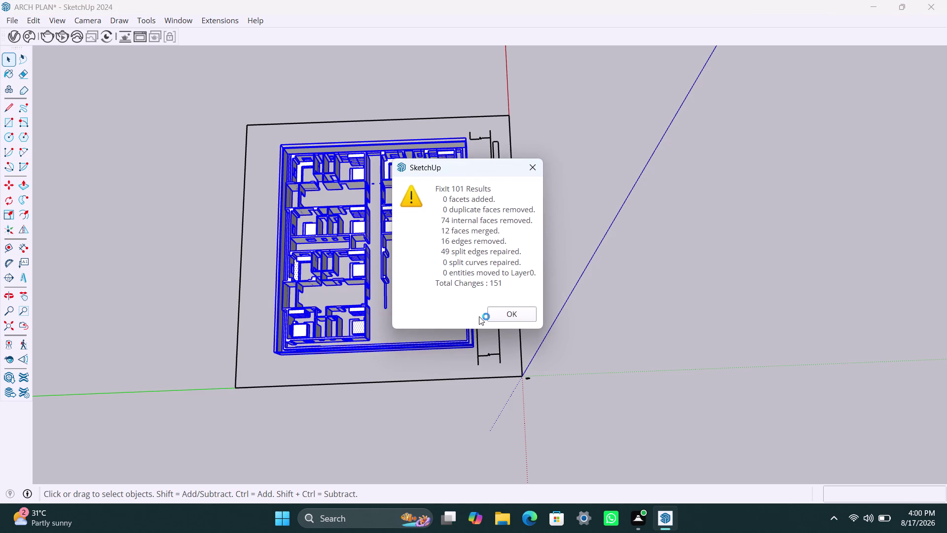
click(503, 315)
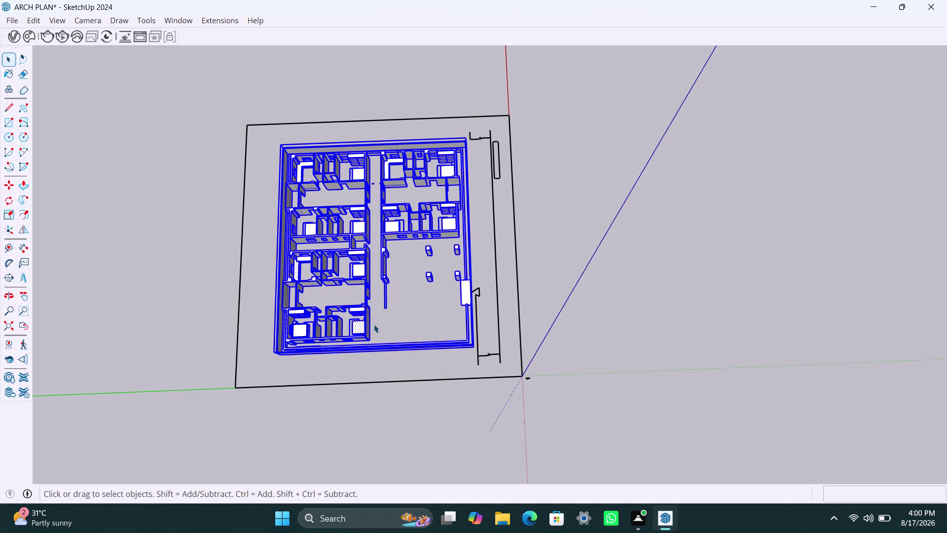
click(551, 240)
Zoom in and test-delete the face left of the diagonal edge, then undo it.
scroll(up, 3)
scroll(up, 3)
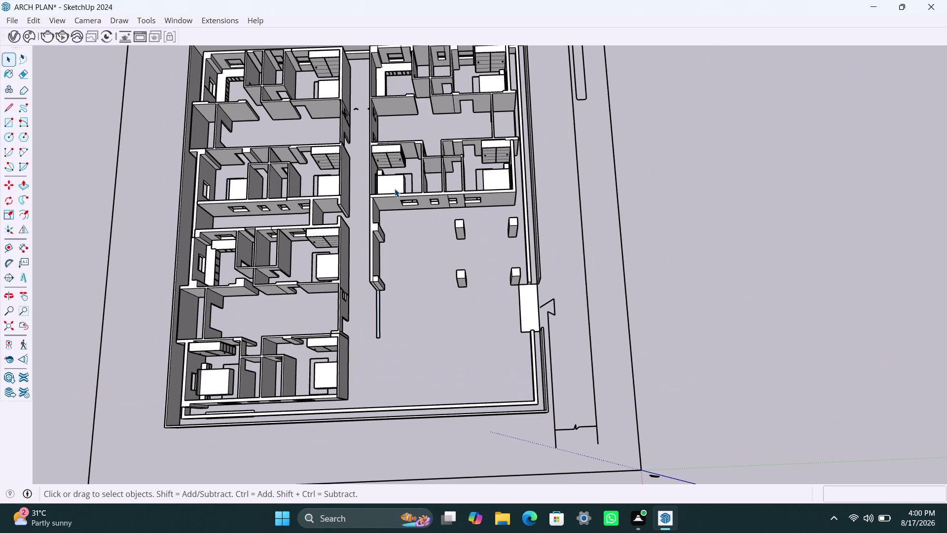
scroll(up, 3)
scroll(up, 3)
middle_drag(304, 236, 333, 214)
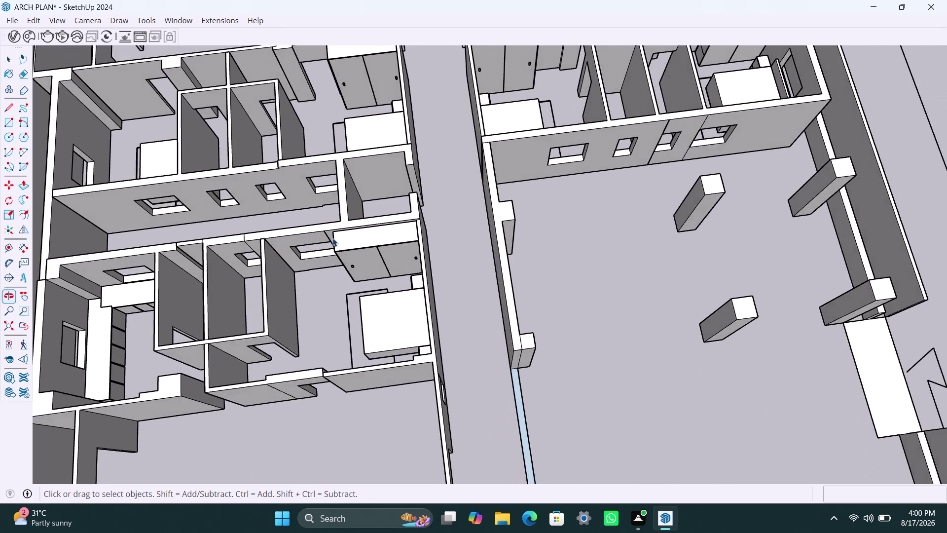
scroll(up, 3)
scroll(up, 3)
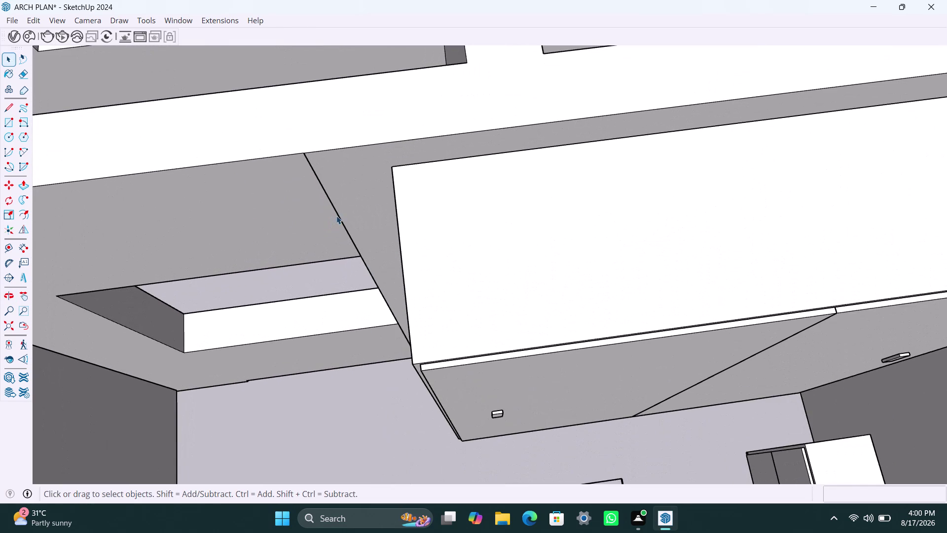
click(339, 214)
triple_click(339, 217)
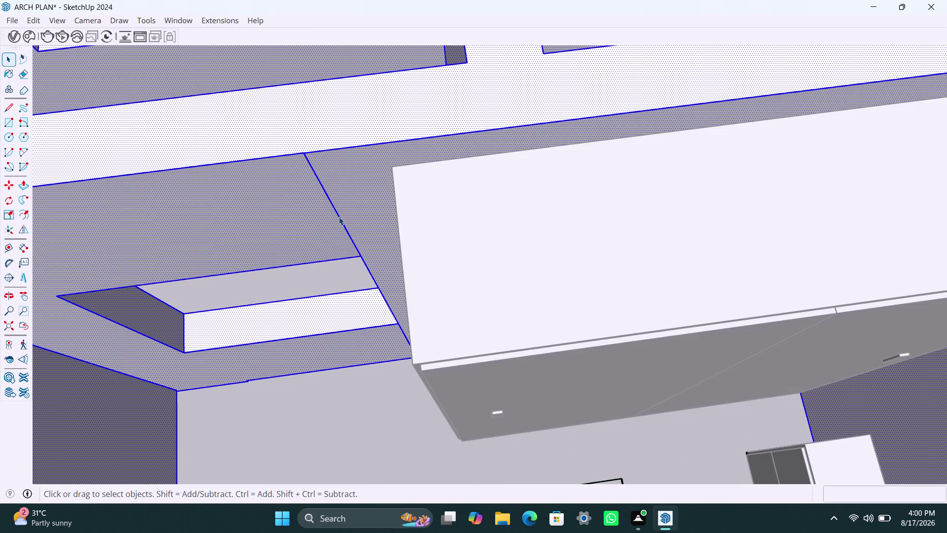
triple_click(339, 217)
click(337, 219)
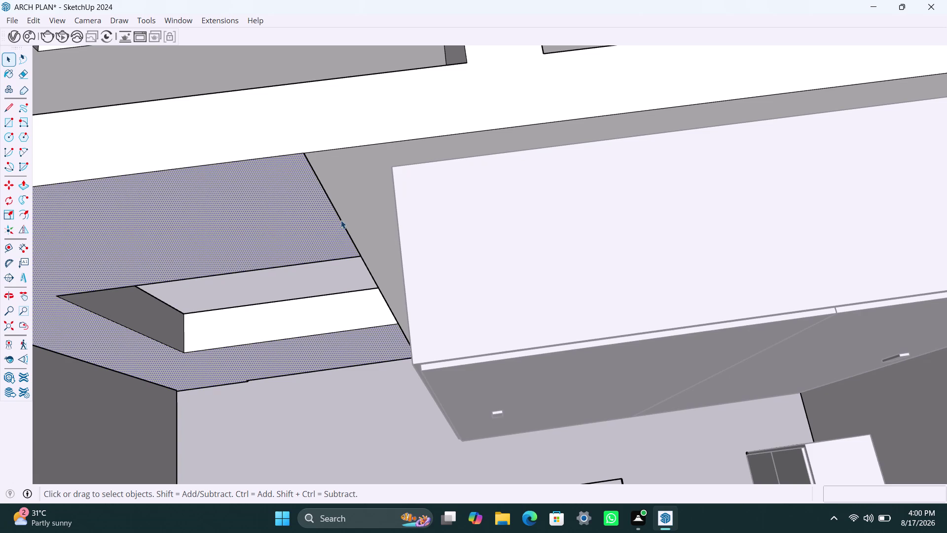
click(342, 219)
key(Delete)
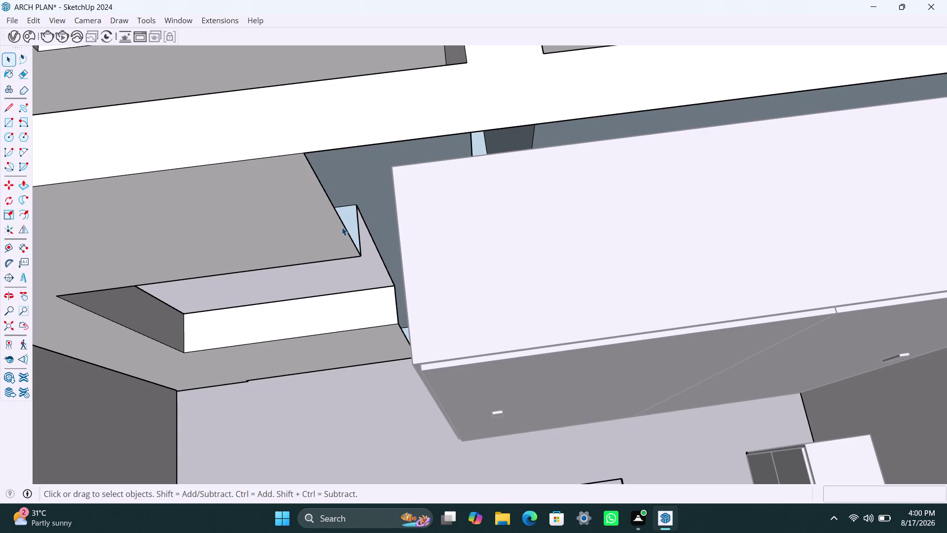
key(ctrl+z)
Orbit closer around the diagonal edge to inspect it.
scroll(up, 3)
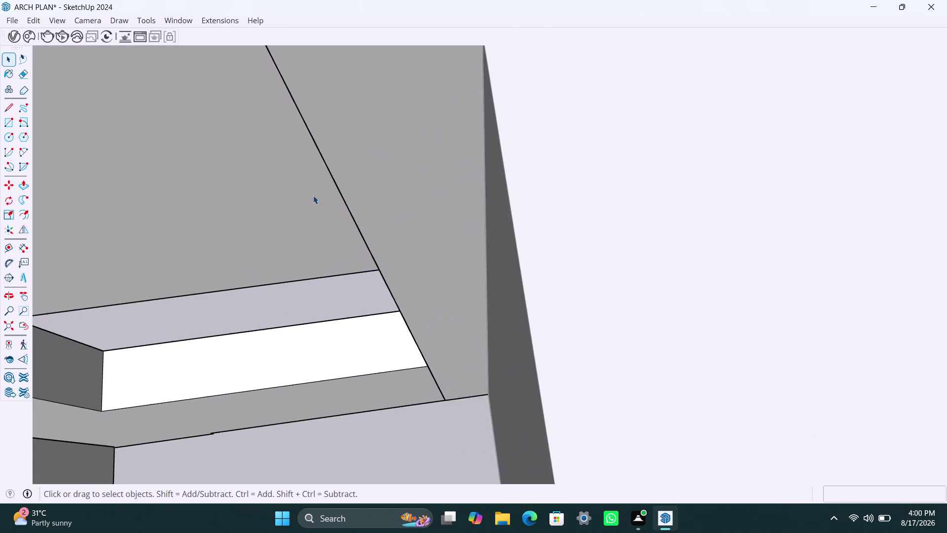
scroll(up, 3)
scroll(up, 3)
middle_drag(371, 207, 509, 161)
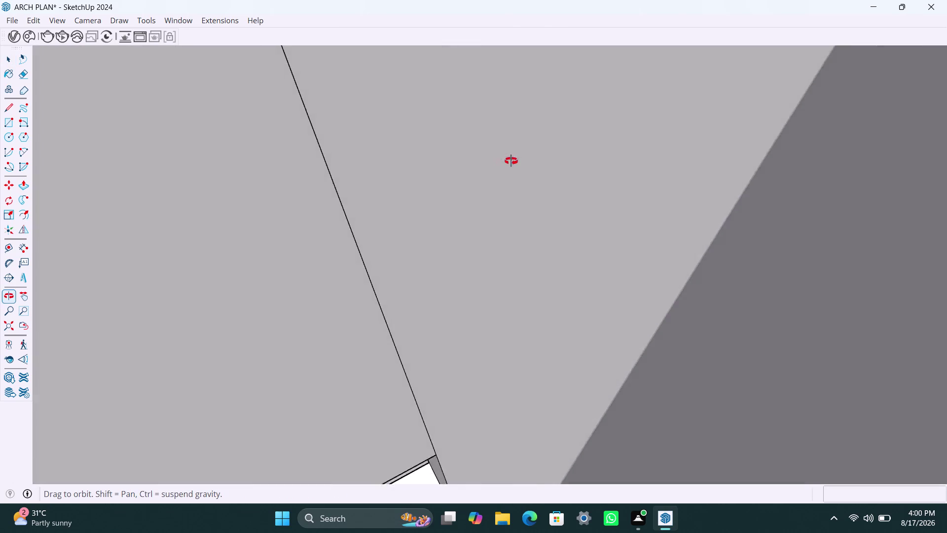
middle_drag(509, 161, 396, 212)
scroll(down, 3)
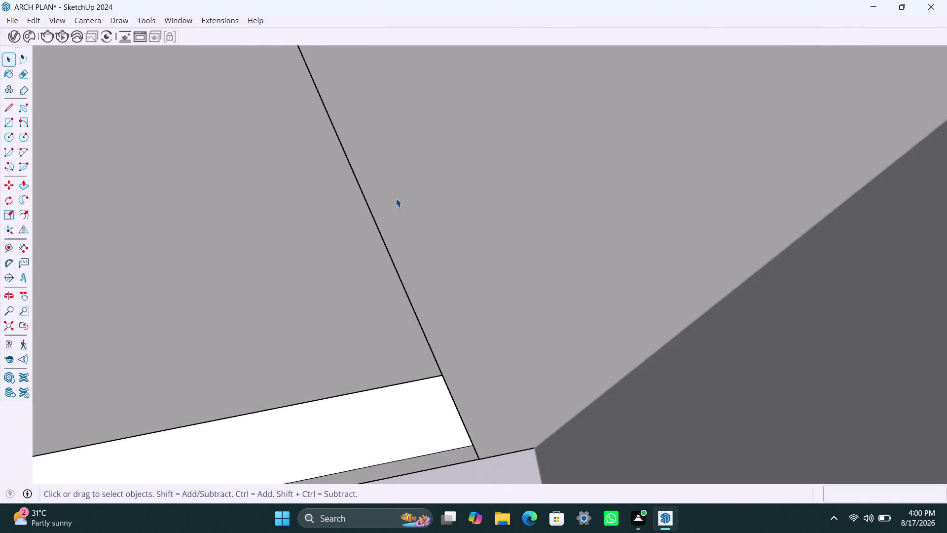
scroll(down, 3)
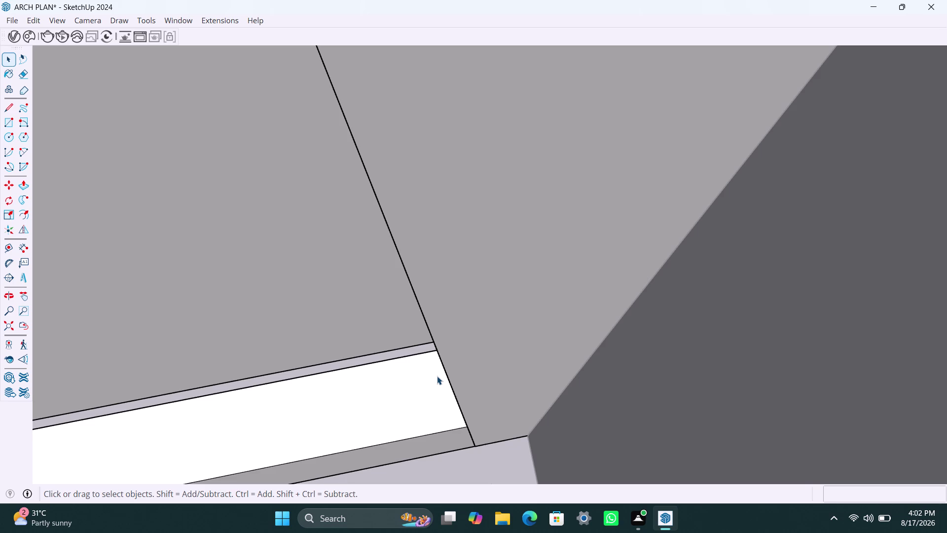
Test-delete the diagonal edge, then undo to restore its adjoining faces.
scroll(down, 3)
scroll(down, 3)
scroll(down, 3)
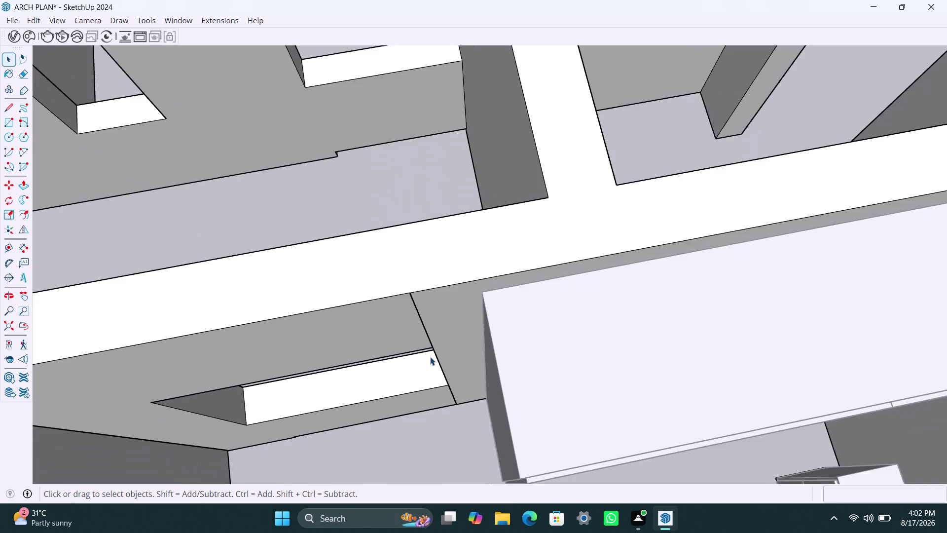
scroll(up, 3)
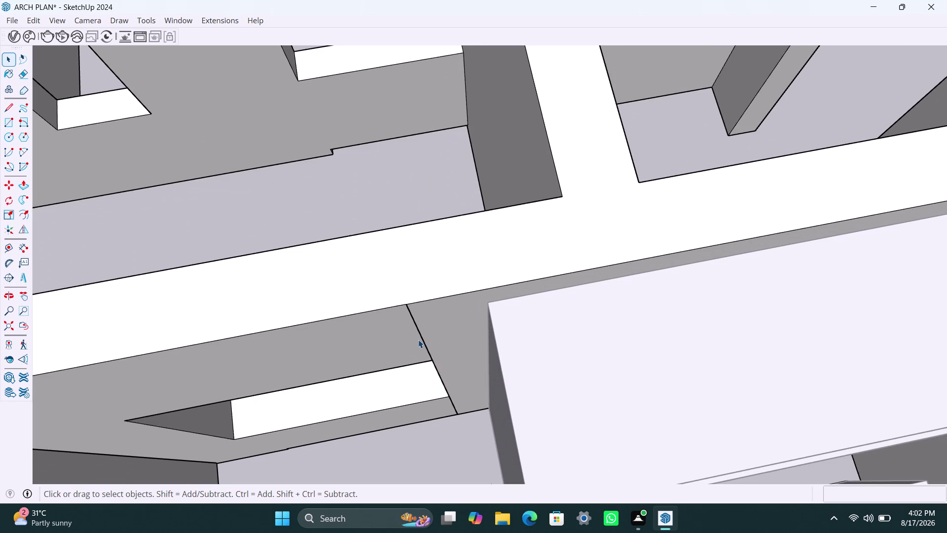
scroll(down, 3)
scroll(up, 3)
scroll(up, 3)
click(421, 331)
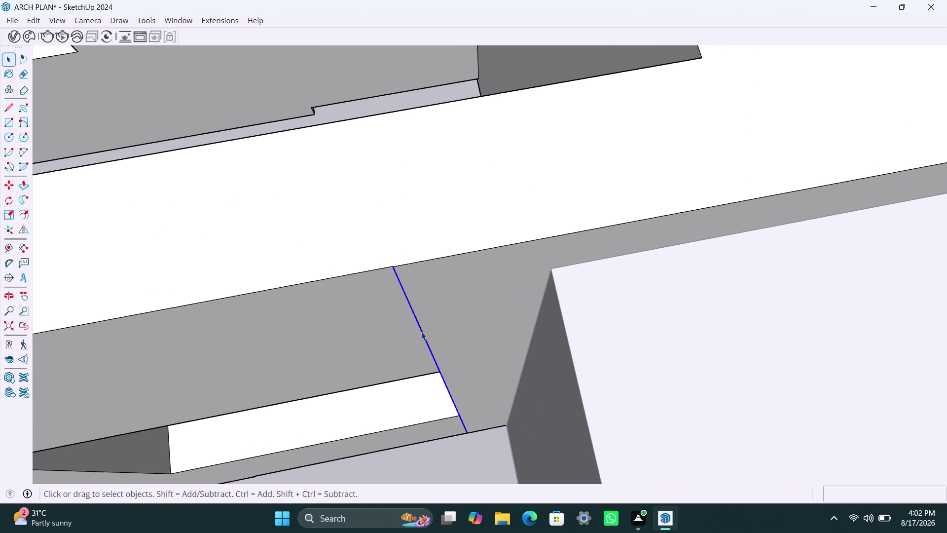
double_click(421, 331)
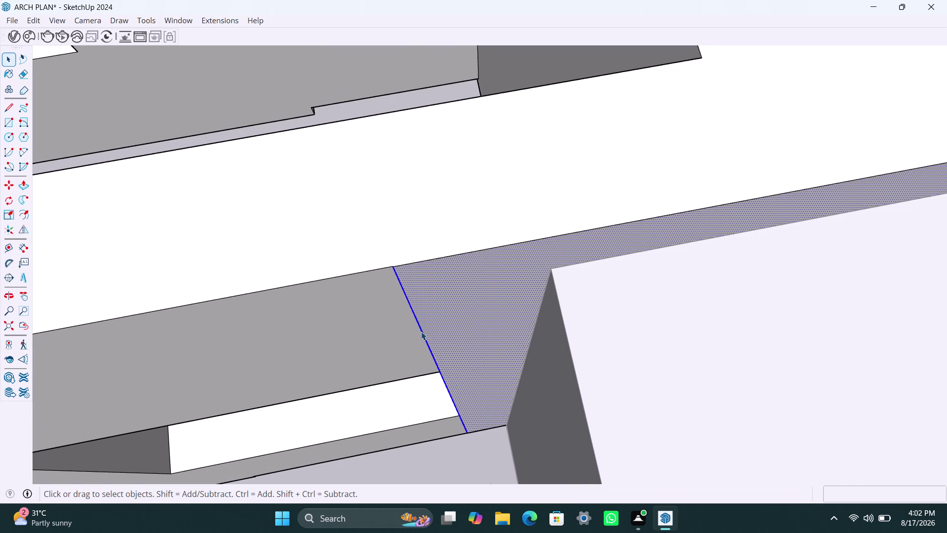
click(421, 331)
click(403, 333)
click(441, 329)
scroll(up, 3)
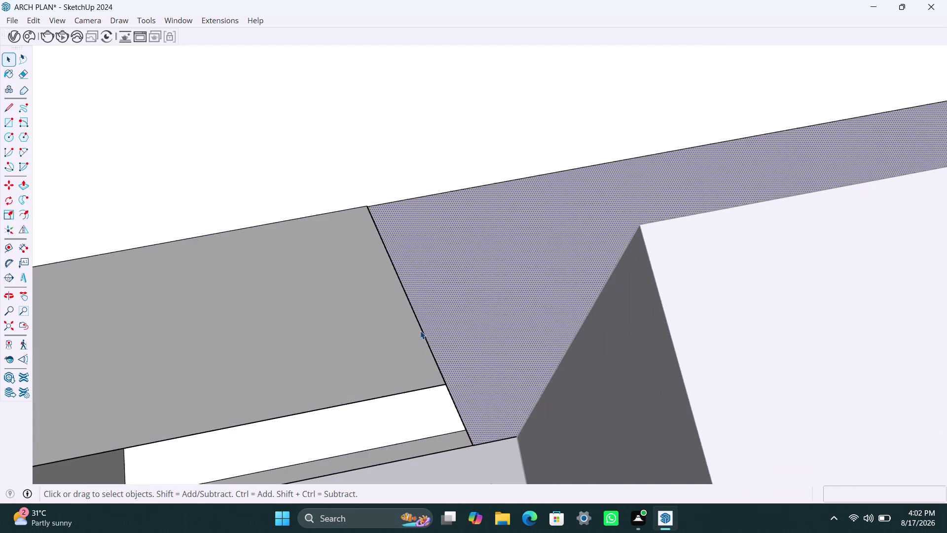
scroll(up, 3)
scroll(up, 3)
scroll(down, 3)
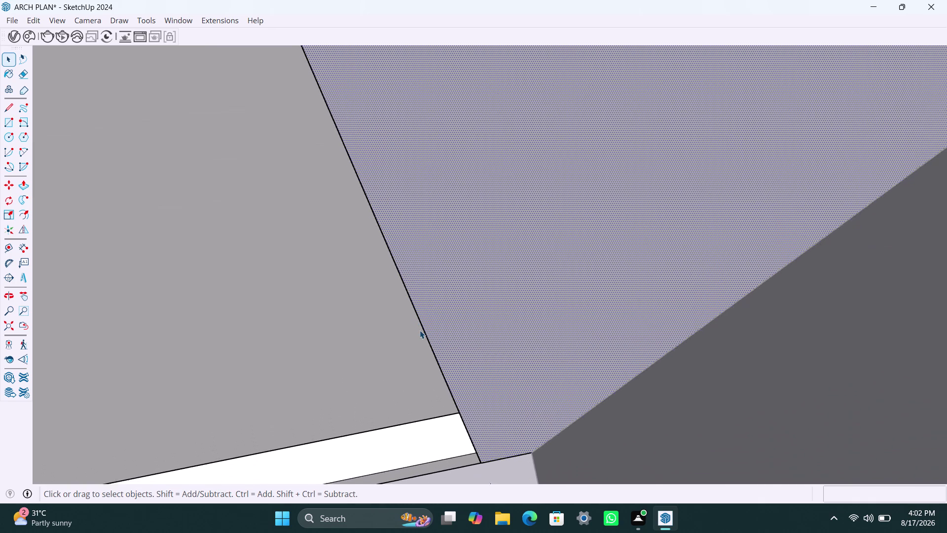
scroll(down, 3)
click(415, 316)
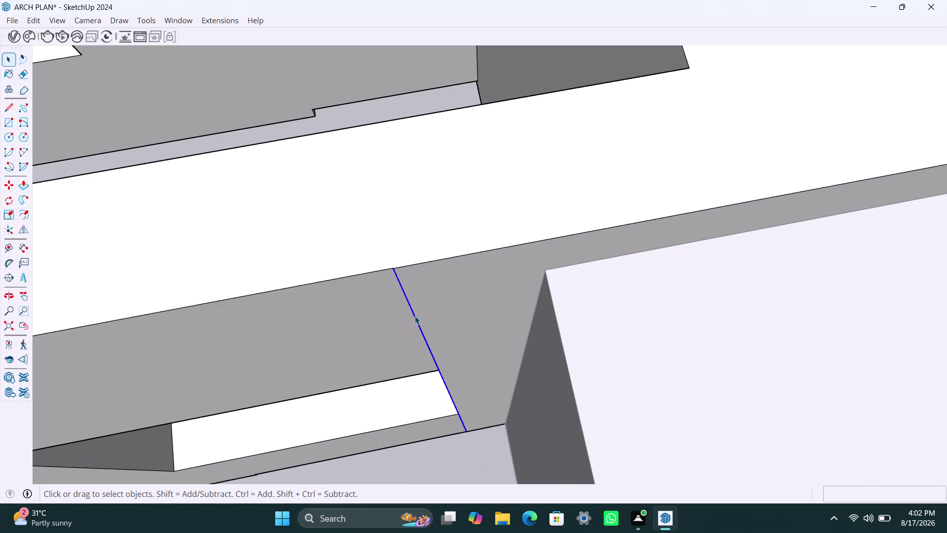
key(Delete)
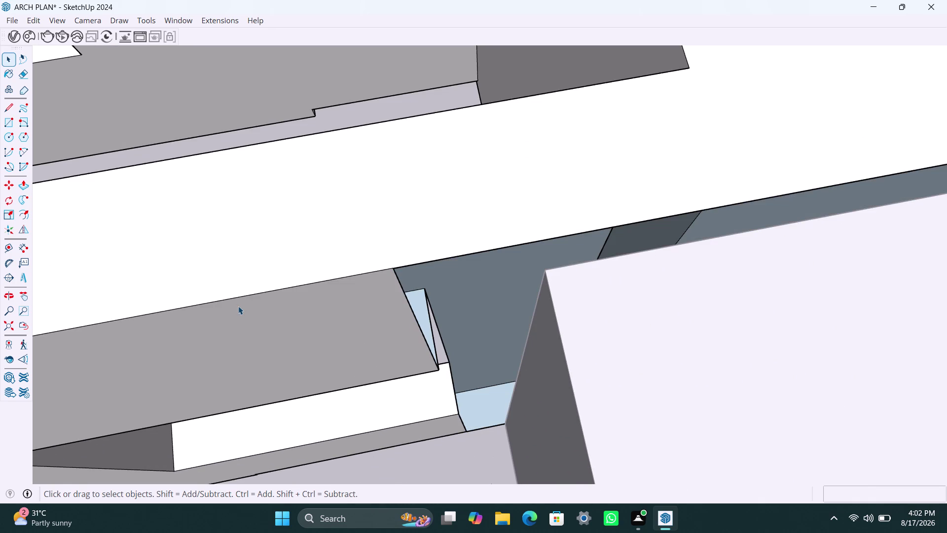
key(ctrl+z)
View the rooms from above and test-select a wall face inside a room.
scroll(down, 3)
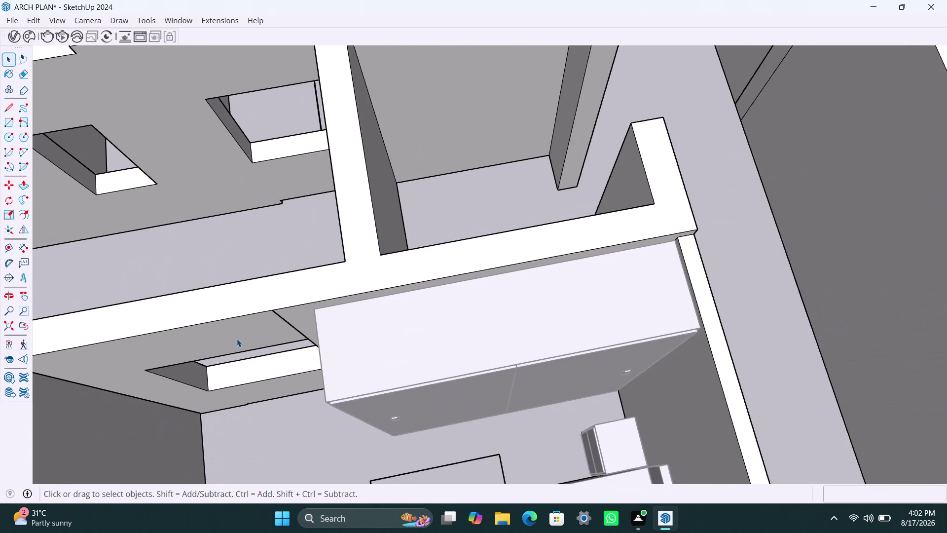
scroll(down, 3)
scroll(down, 3)
middle_drag(241, 365, 241, 250)
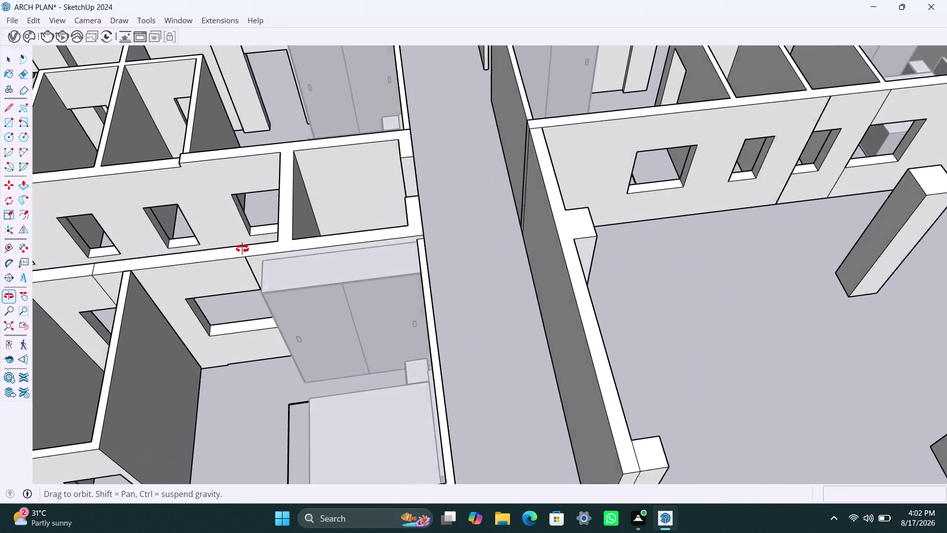
middle_drag(241, 250, 243, 246)
scroll(down, 3)
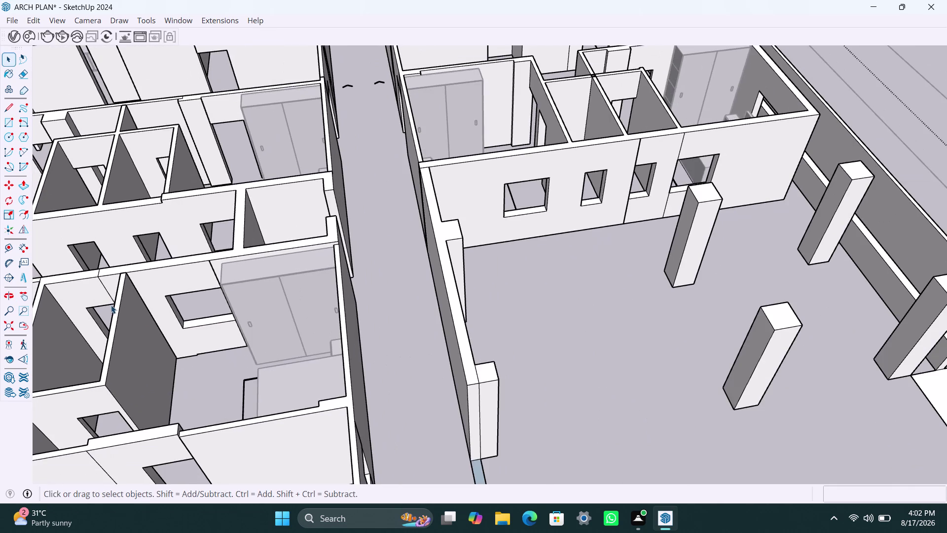
middle_drag(111, 305, 268, 275)
click(336, 307)
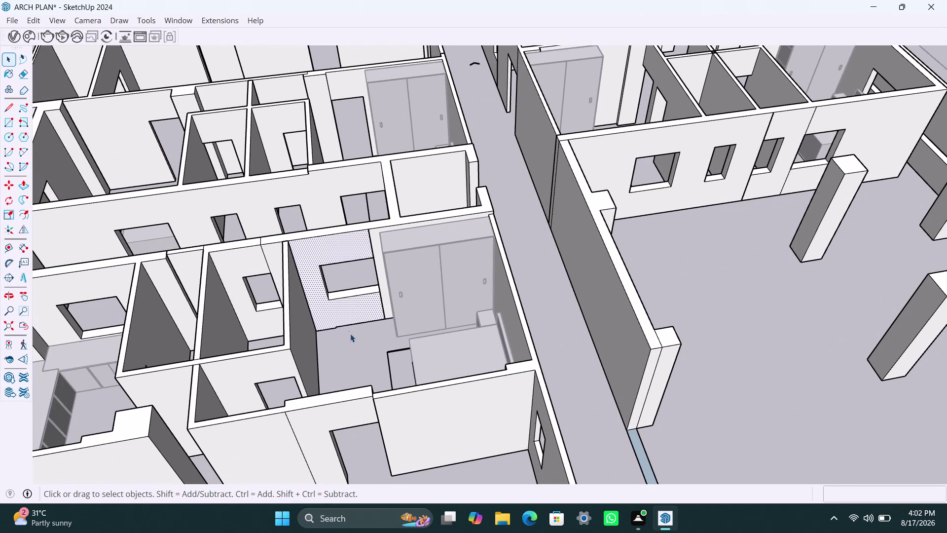
scroll(up, 3)
triple_click(344, 357)
click(344, 358)
scroll(down, 3)
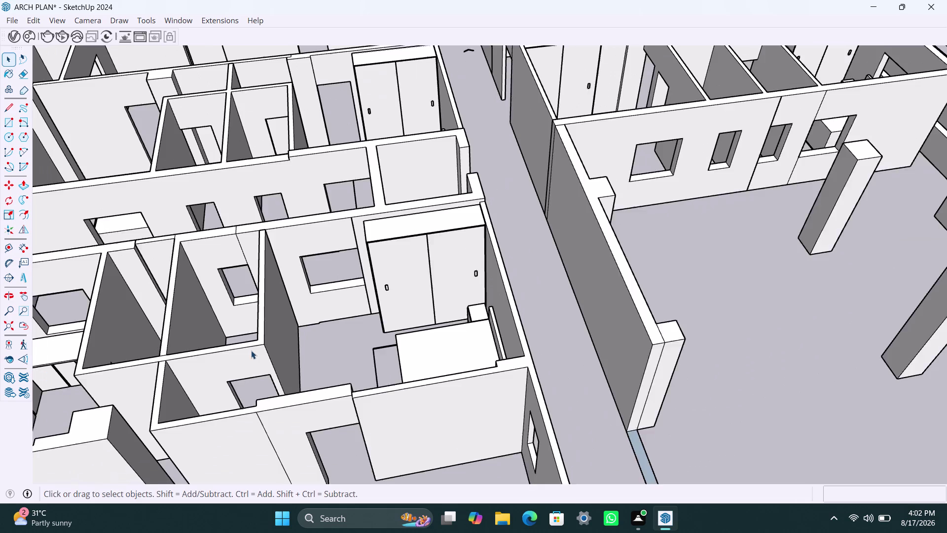
Push/Pull the top face of the wall with the small window.
middle_drag(214, 337, 331, 329)
scroll(up, 3)
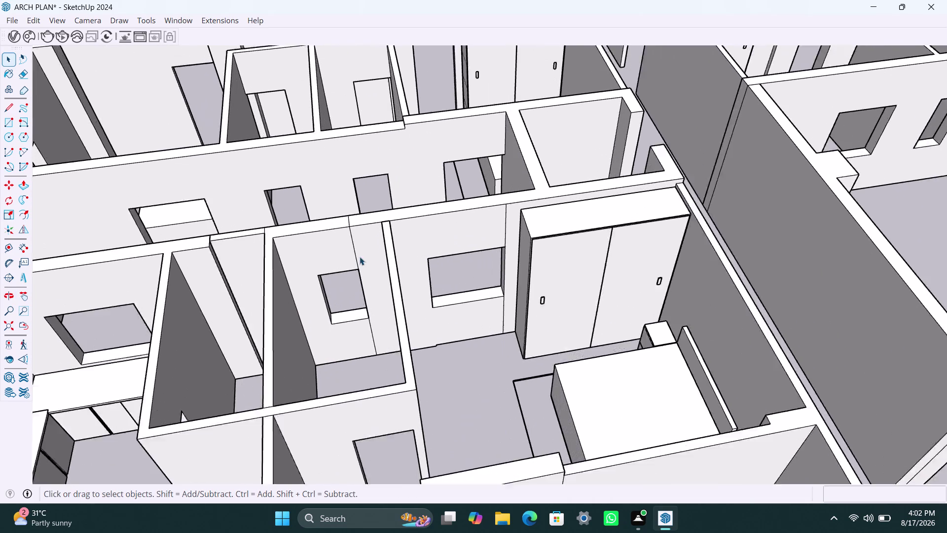
scroll(up, 3)
scroll(up, 3)
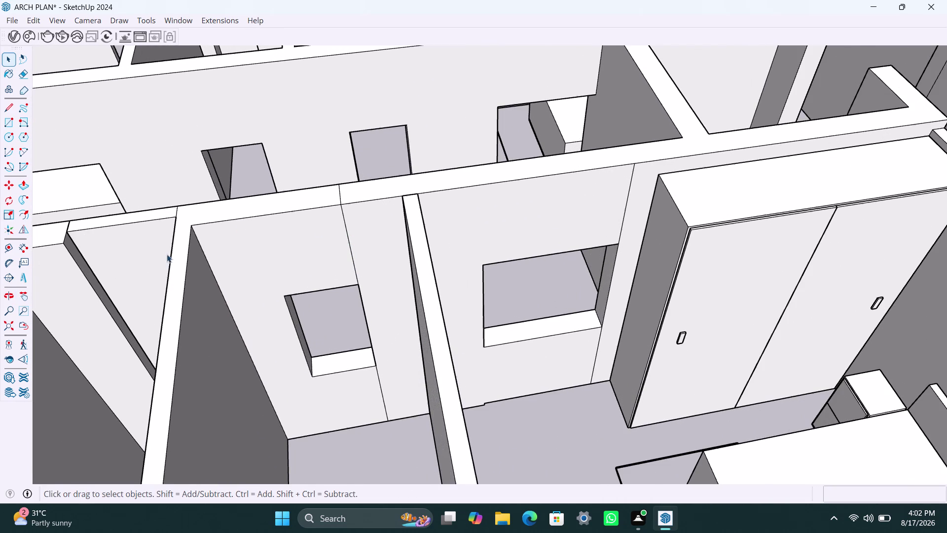
scroll(down, 3)
middle_drag(147, 264, 139, 316)
scroll(up, 3)
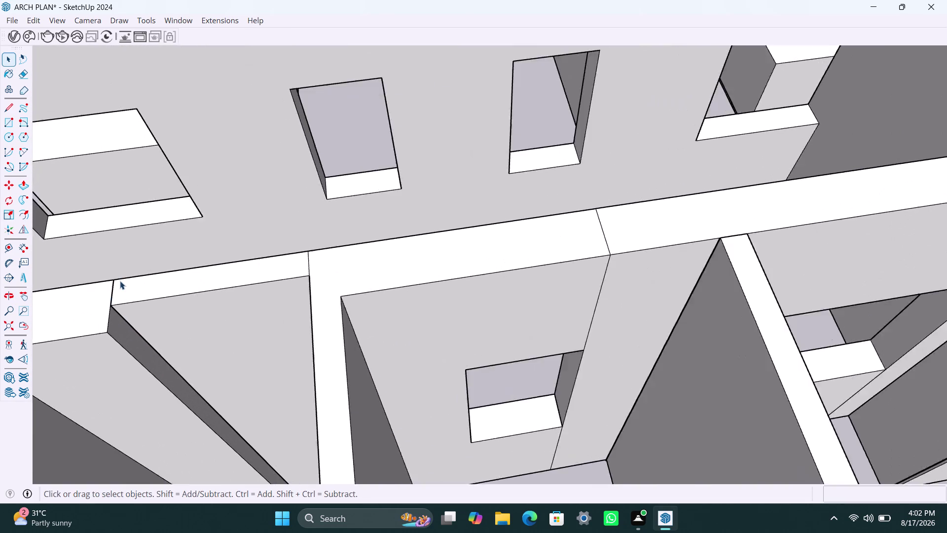
scroll(up, 3)
click(176, 305)
double_click(178, 319)
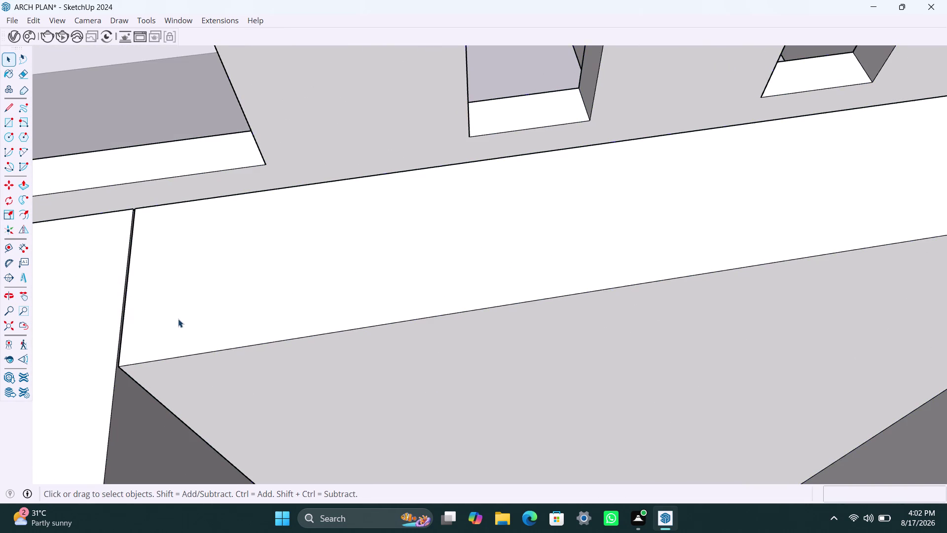
click(194, 322)
key(p)
click(194, 321)
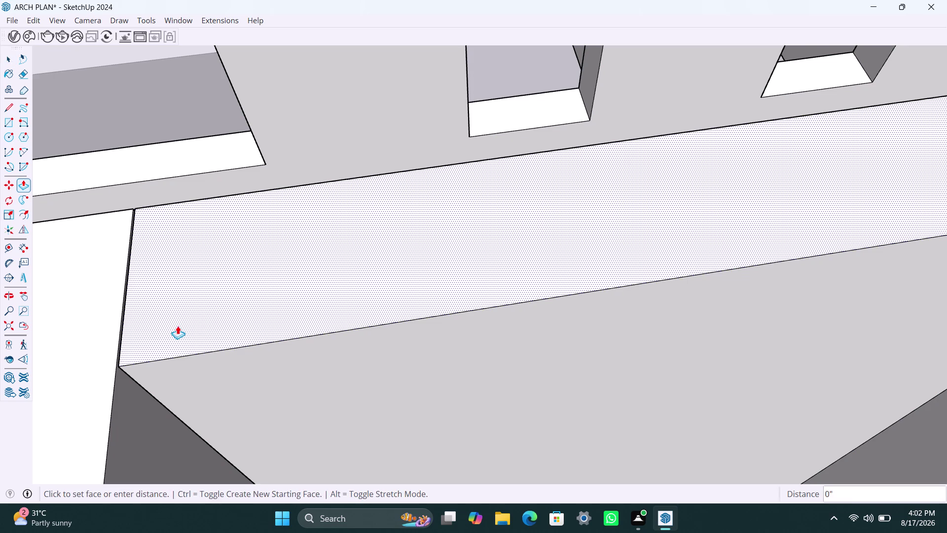
click(102, 420)
scroll(up, 3)
middle_drag(108, 394, 194, 355)
click(170, 380)
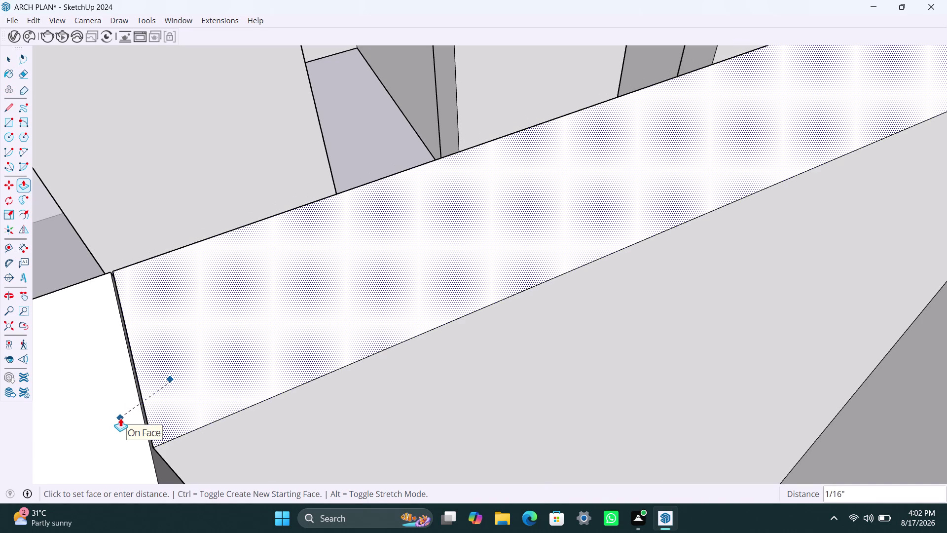
Push the thin sliver face along the wall top away.
click(121, 418)
scroll(up, 3)
middle_drag(171, 415, 232, 352)
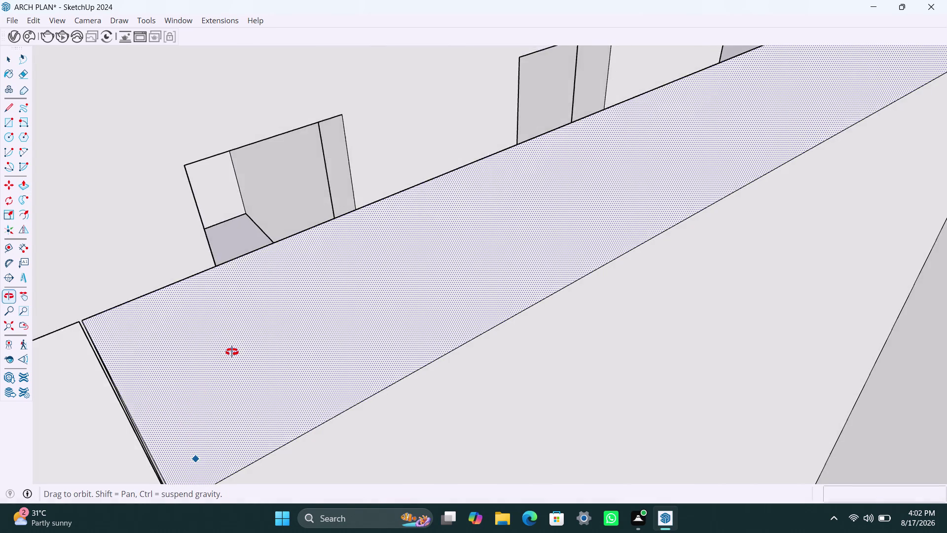
middle_drag(231, 352, 234, 349)
scroll(up, 3)
scroll(up, 3)
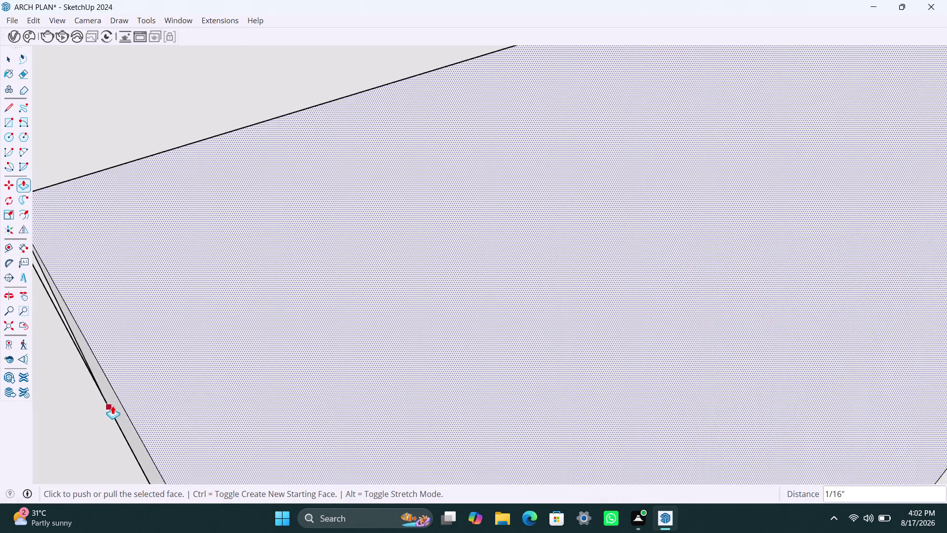
scroll(up, 3)
key(space)
click(127, 414)
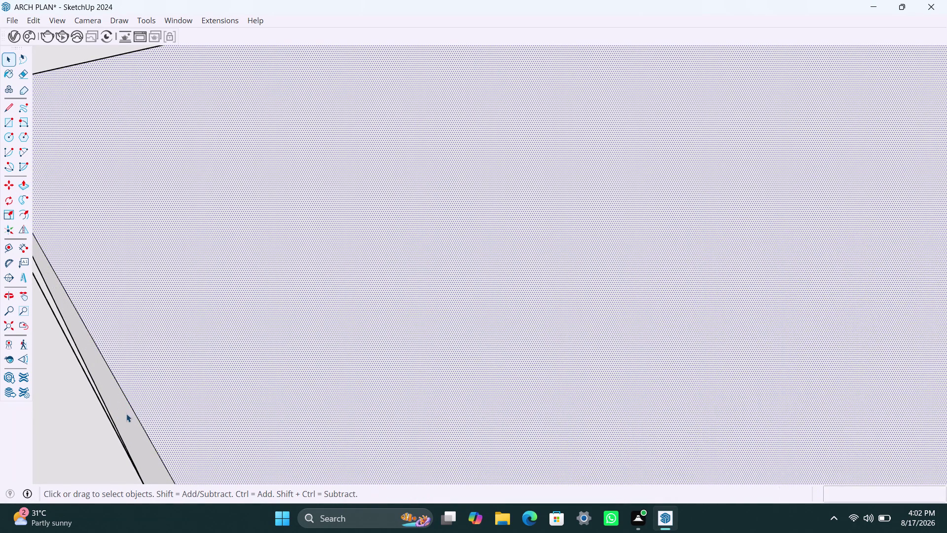
key(p)
click(128, 417)
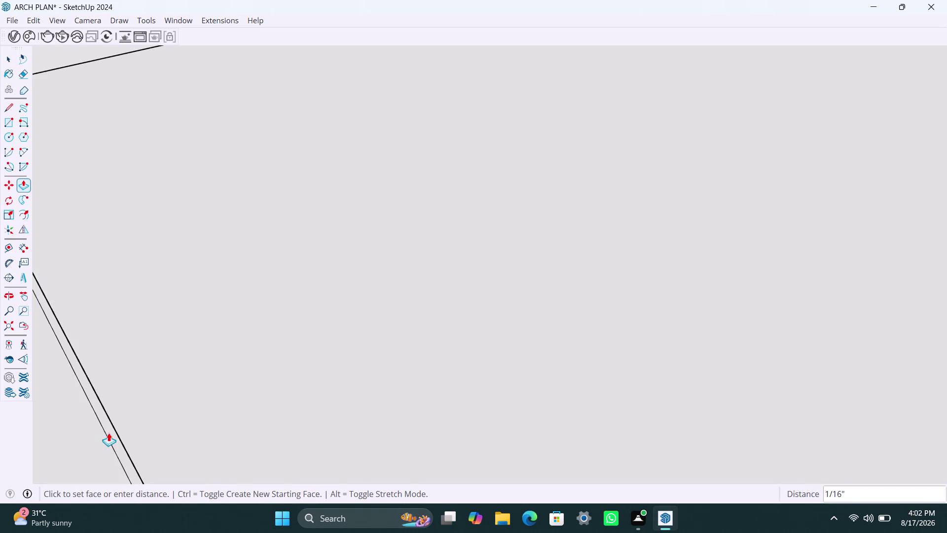
click(119, 429)
Delete the two stray edges across and below the wall top.
scroll(down, 3)
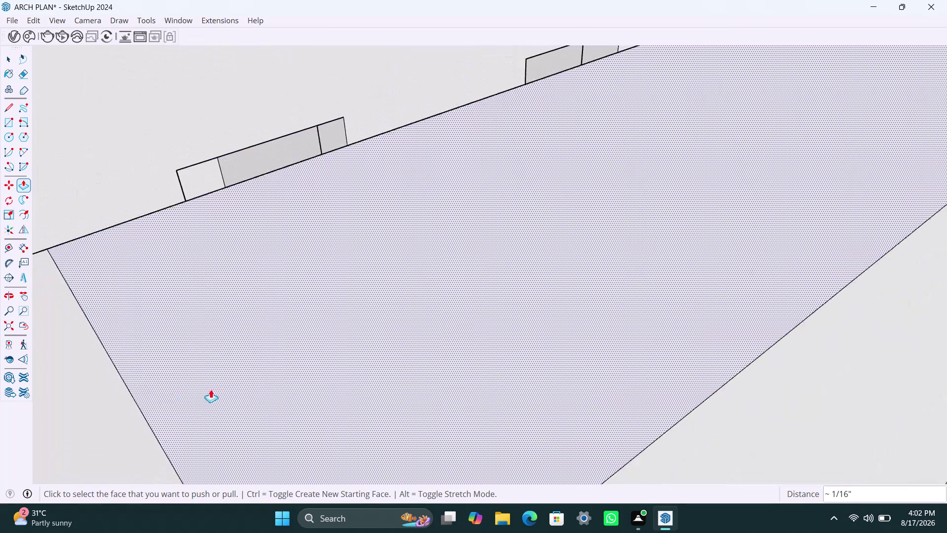
scroll(down, 3)
scroll(down, 3)
scroll(down, 3)
scroll(down, 3)
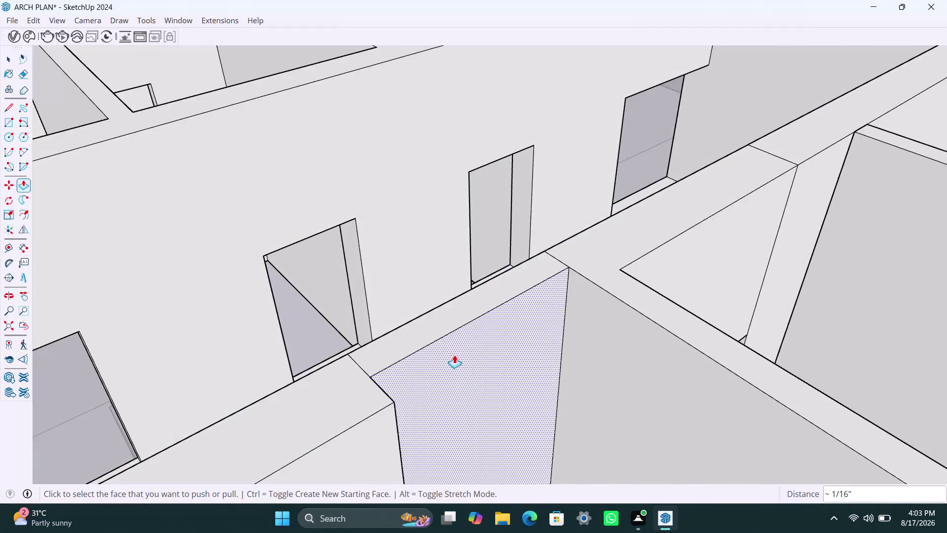
middle_drag(454, 355, 287, 339)
scroll(up, 3)
scroll(down, 3)
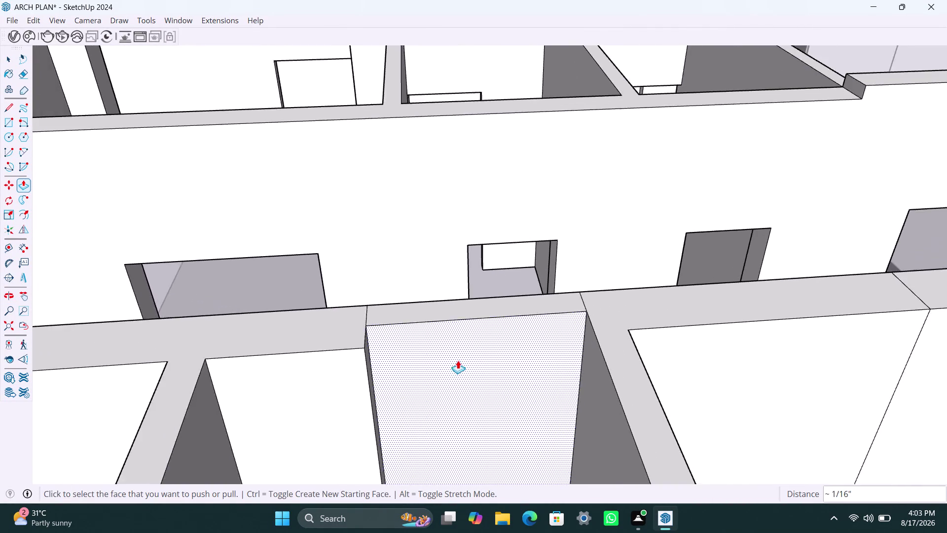
scroll(down, 3)
scroll(down, 3)
scroll(up, 3)
scroll(up, 3)
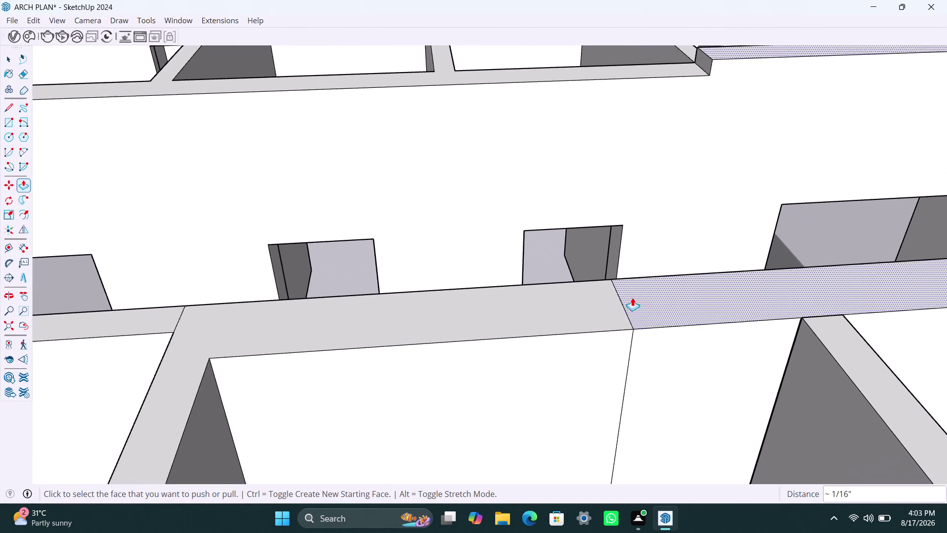
scroll(up, 3)
scroll(down, 3)
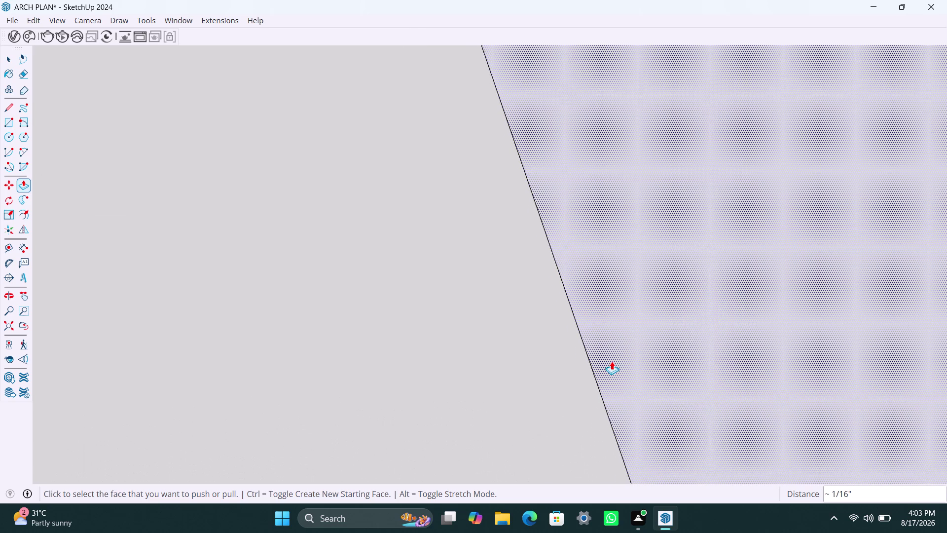
scroll(down, 3)
scroll(up, 3)
scroll(down, 3)
key(space)
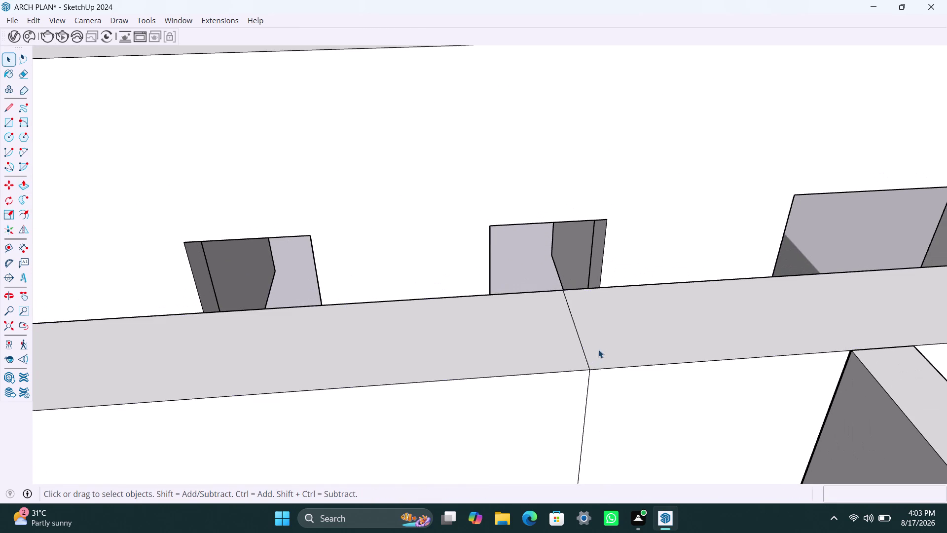
click(588, 361)
key(Delete)
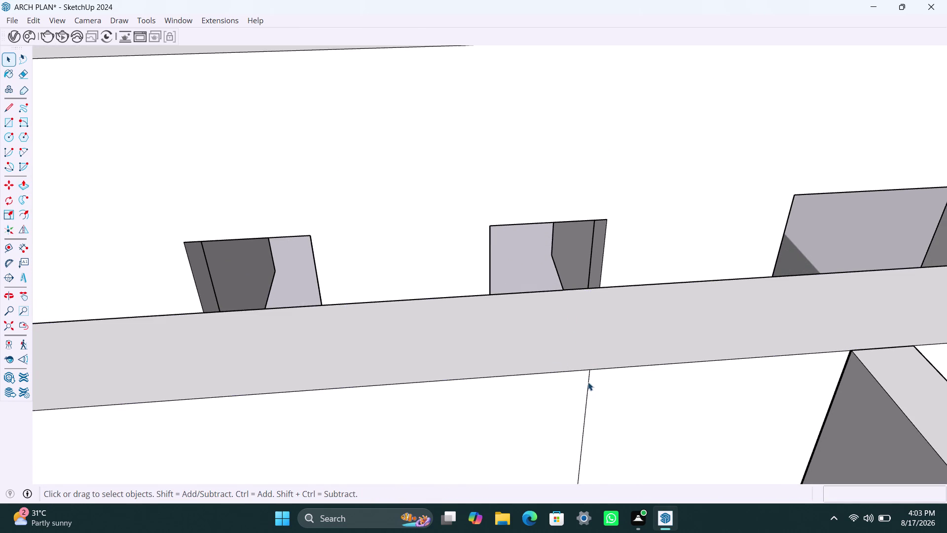
click(588, 382)
key(Delete)
Push the thin sliver face at the wall corner flush.
scroll(down, 3)
scroll(up, 3)
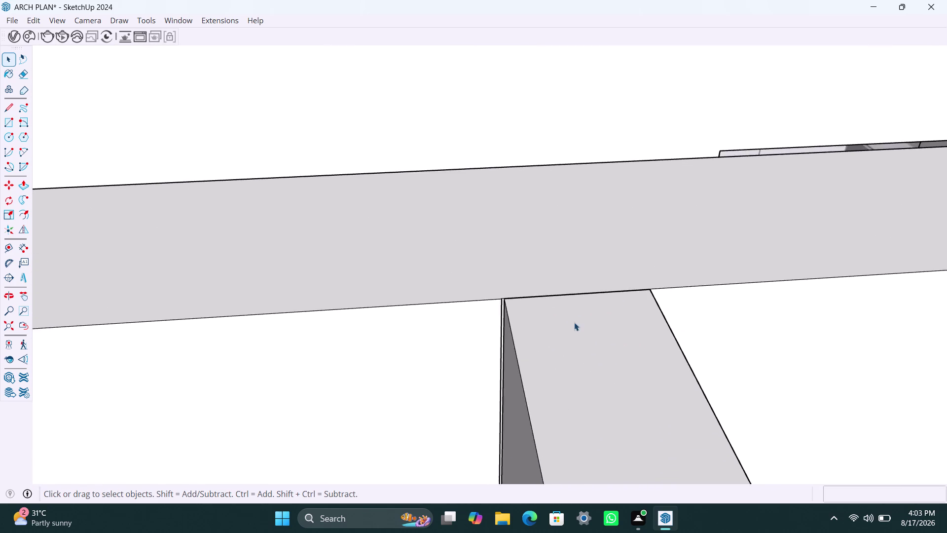
scroll(up, 3)
scroll(up, 3)
scroll(up, 3)
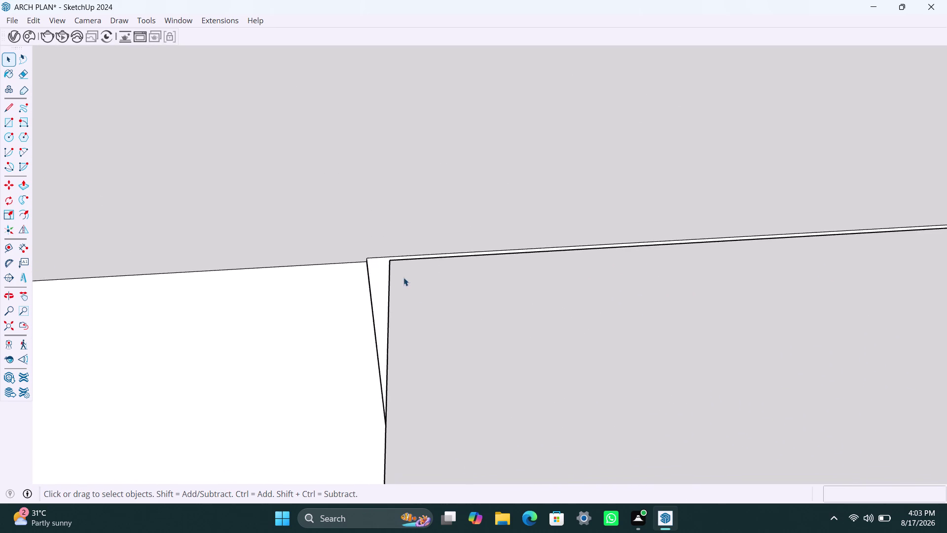
scroll(up, 3)
middle_drag(414, 294, 672, 322)
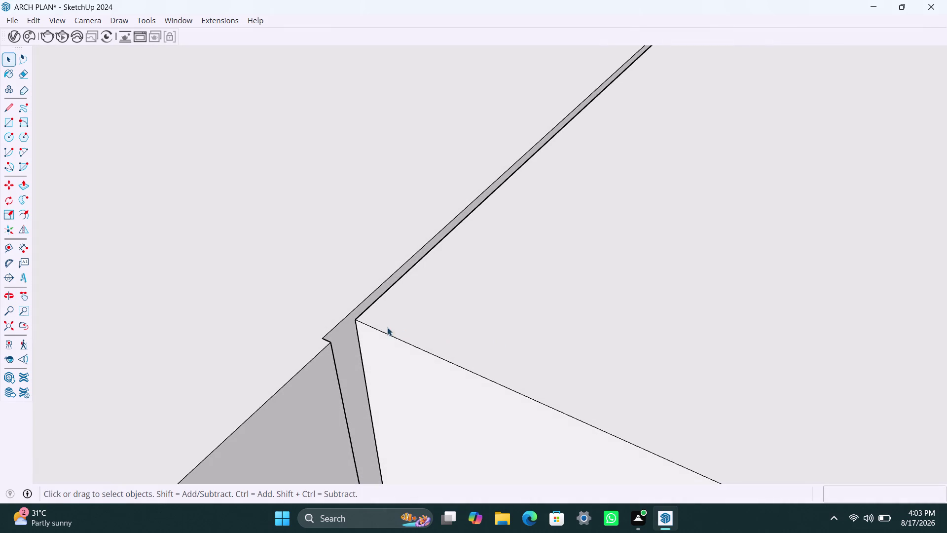
click(339, 332)
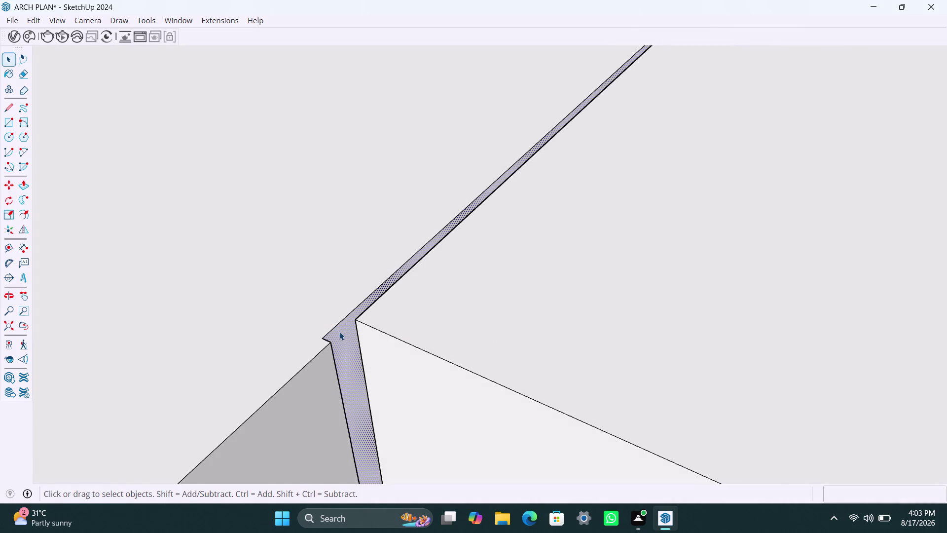
key(p)
click(339, 332)
click(365, 327)
scroll(up, 3)
scroll(down, 3)
key(space)
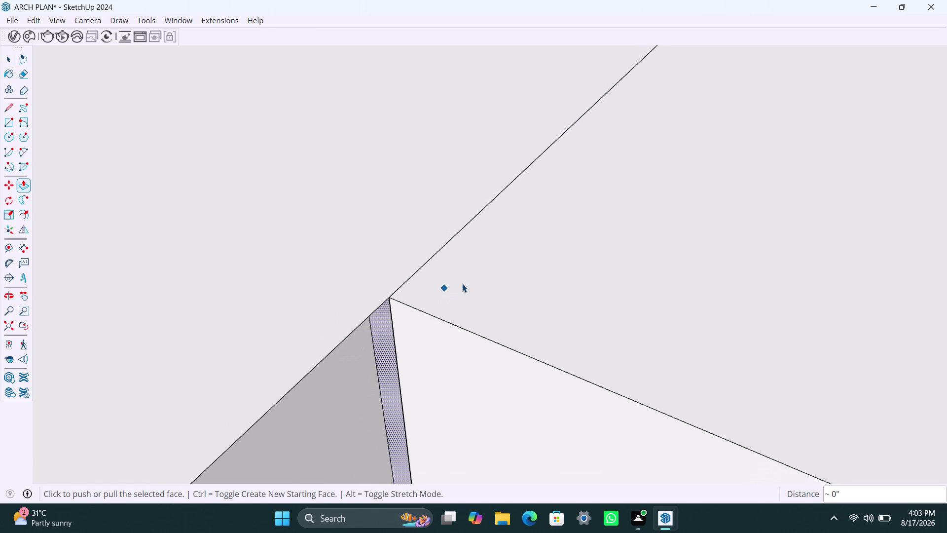
scroll(down, 3)
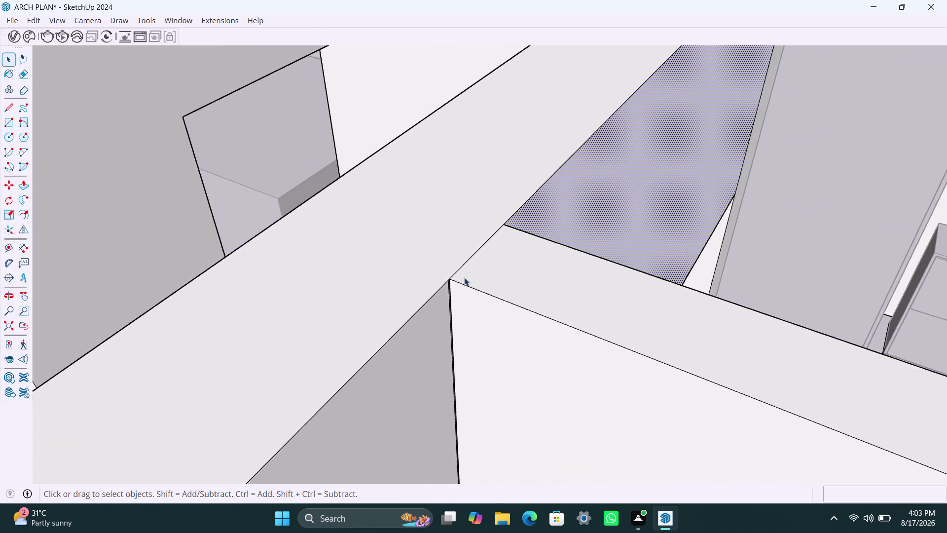
scroll(down, 3)
scroll(down, 3)
scroll(down, 3)
scroll(down, 3)
scroll(down, 3)
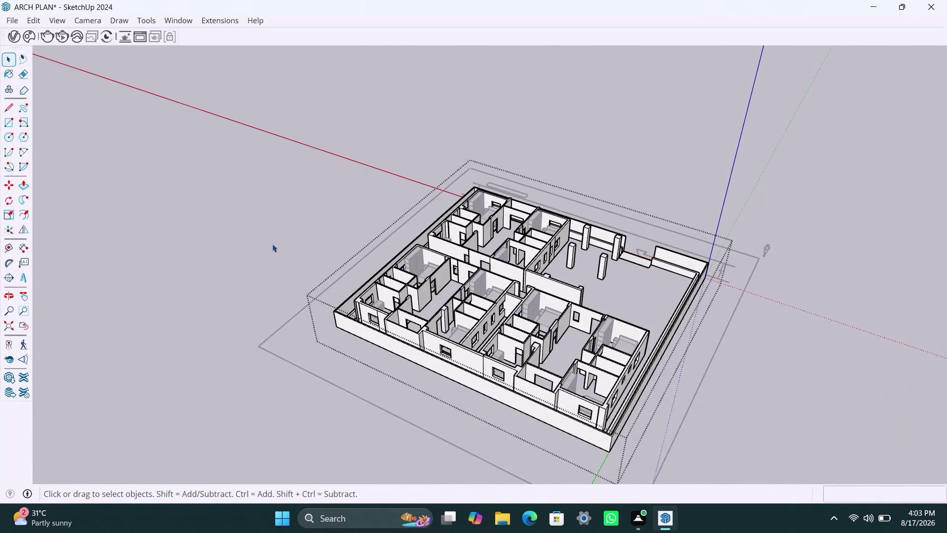
Box-select the full apartment, apply Fixit 101, and accept its 72-face, 115-edge report.
click(245, 234)
drag(194, 178, 699, 489)
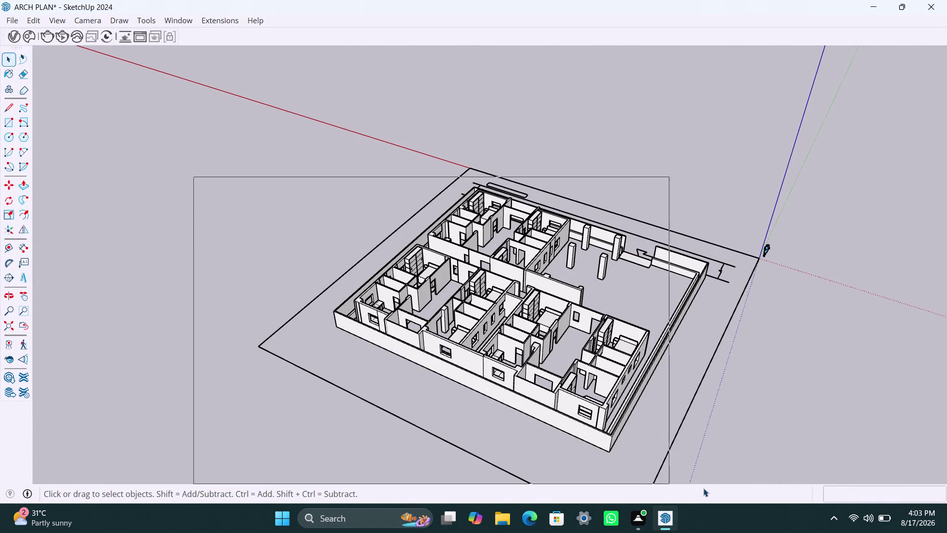
drag(698, 490, 706, 486)
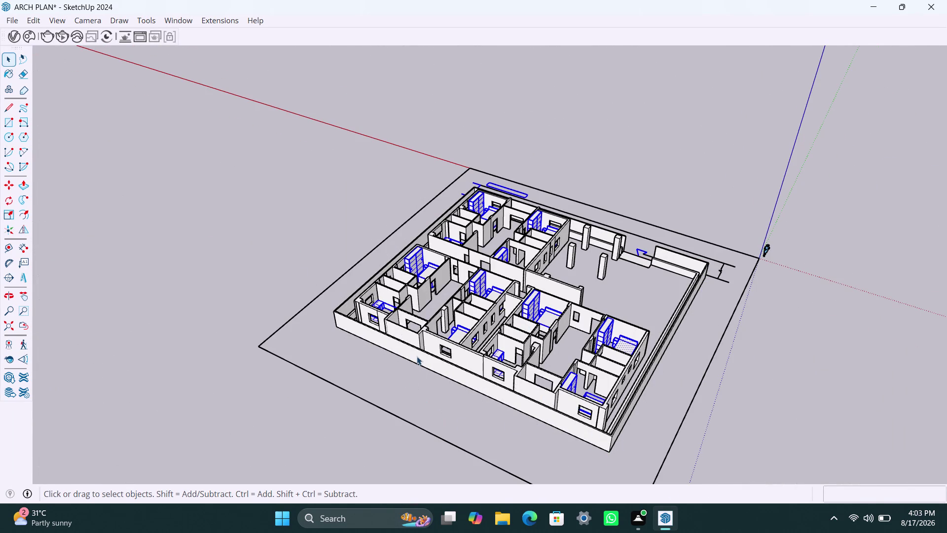
drag(318, 139, 534, 403)
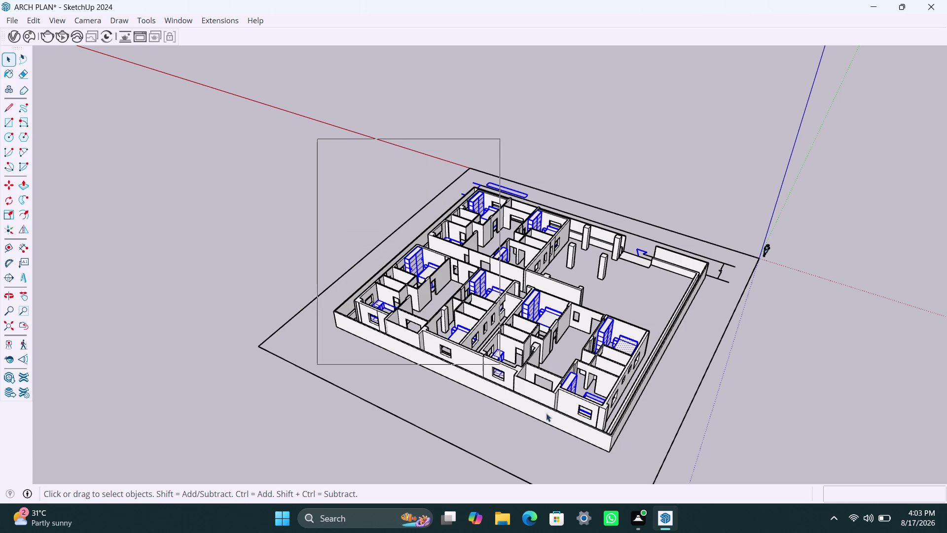
drag(534, 402, 708, 469)
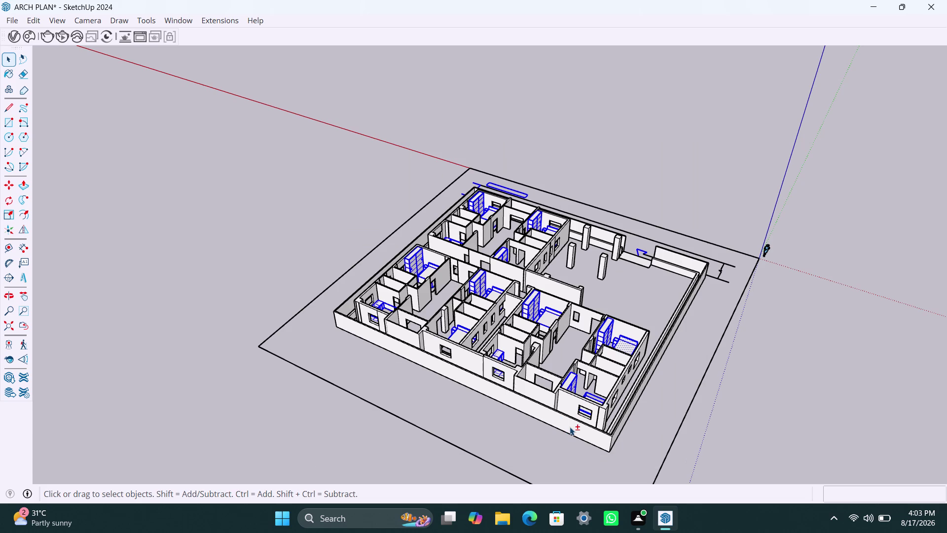
click(569, 426)
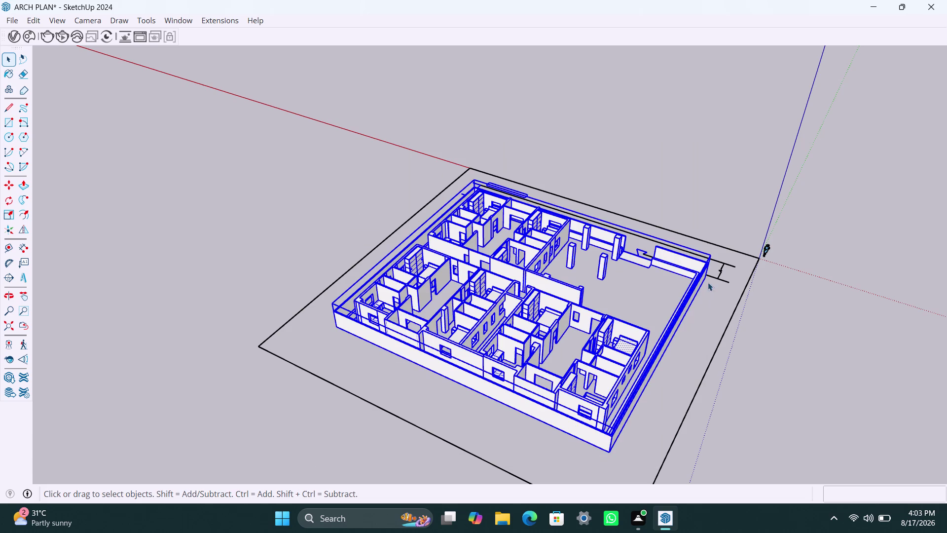
right_click(499, 315)
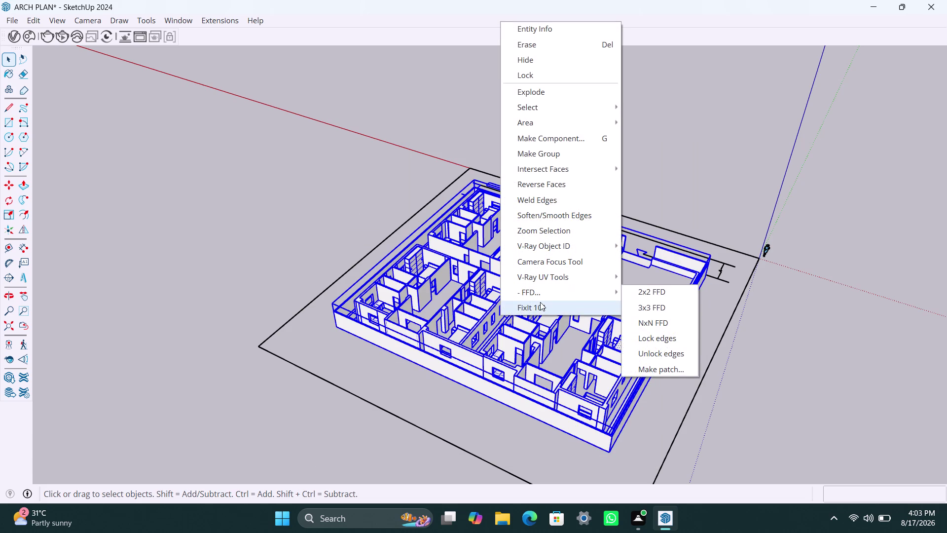
click(540, 302)
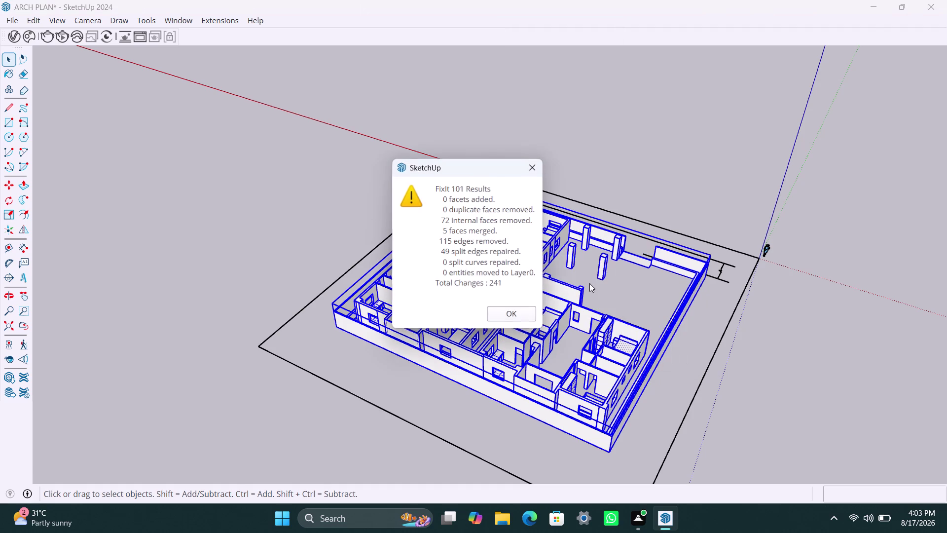
click(514, 312)
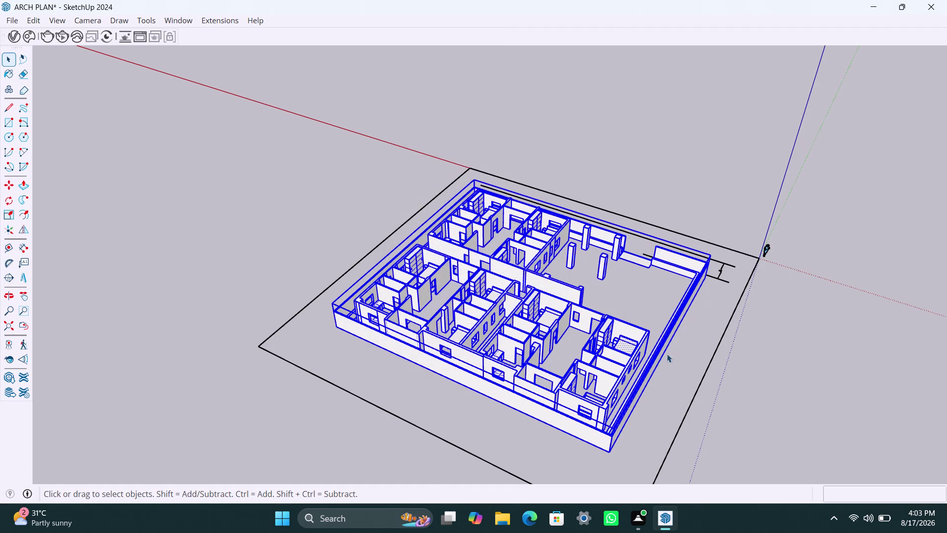
Zoom in on the wall junction and delete its small stray edges.
scroll(up, 3)
click(792, 325)
scroll(up, 3)
scroll(up, 3)
scroll(up, 3)
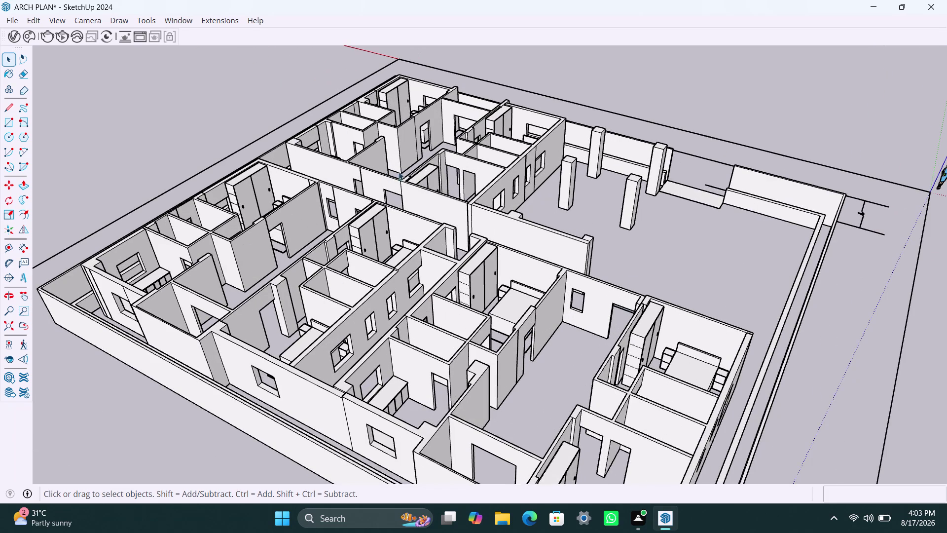
scroll(up, 3)
scroll(up, 3)
scroll(up, 3)
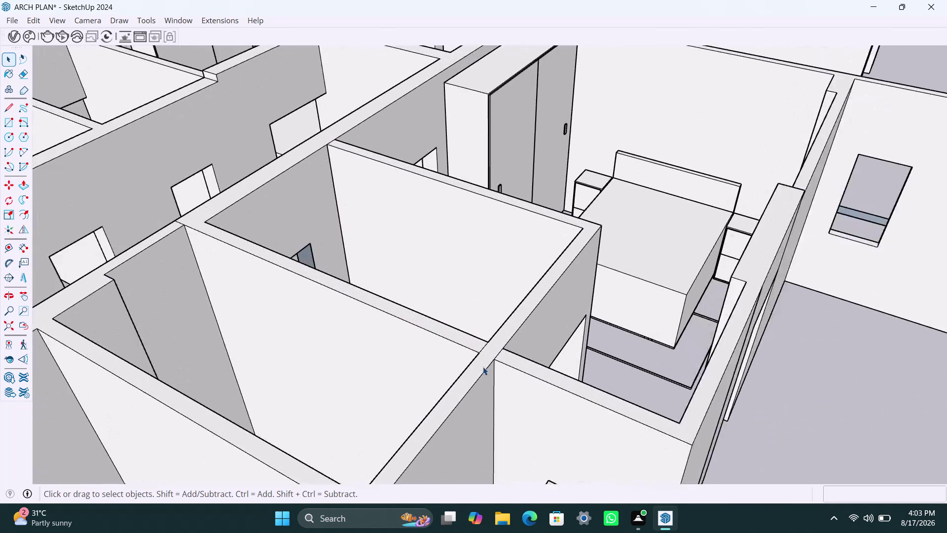
scroll(up, 3)
click(478, 334)
triple_click(479, 335)
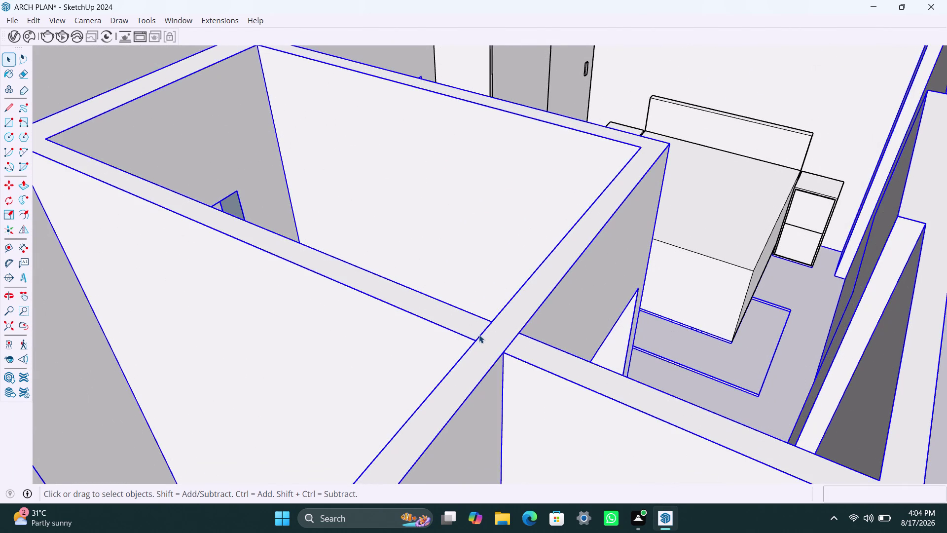
click(479, 334)
click(483, 333)
scroll(up, 3)
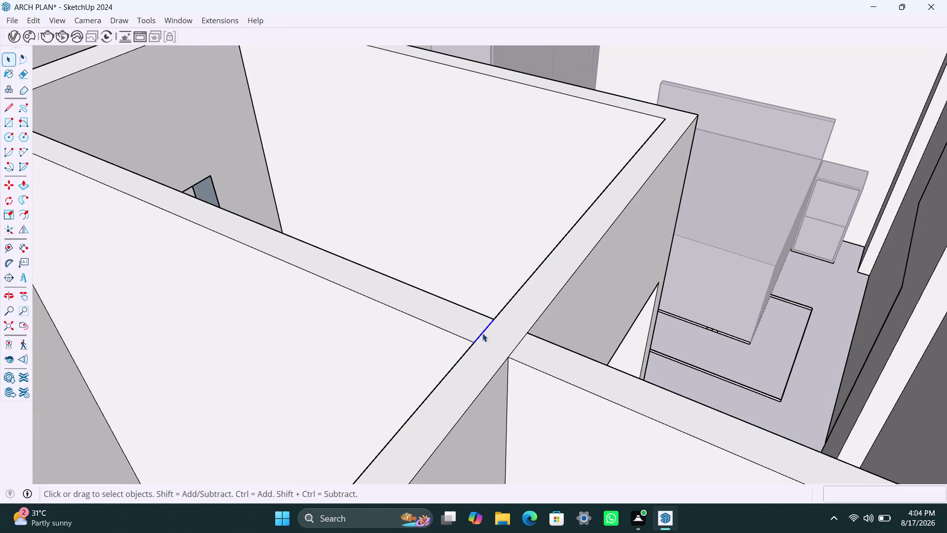
key(Delete)
click(516, 347)
key(Delete)
Delete another short stray edge at the wall junction.
scroll(down, 3)
scroll(up, 3)
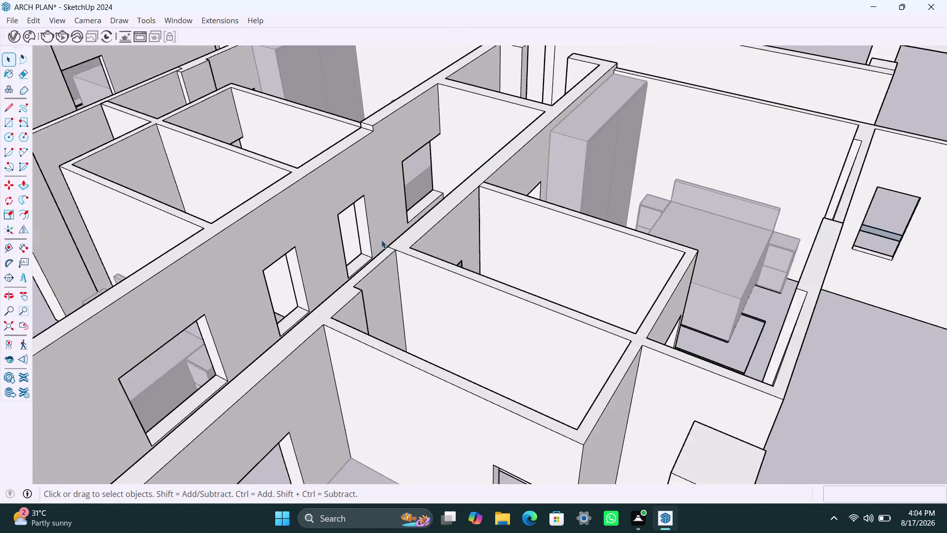
scroll(up, 3)
scroll(down, 3)
scroll(down, 3)
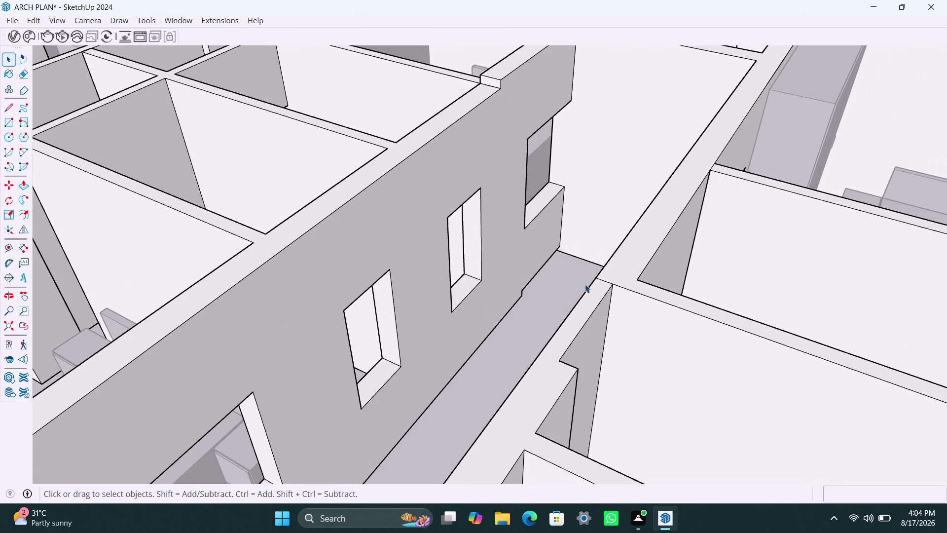
scroll(up, 3)
click(605, 281)
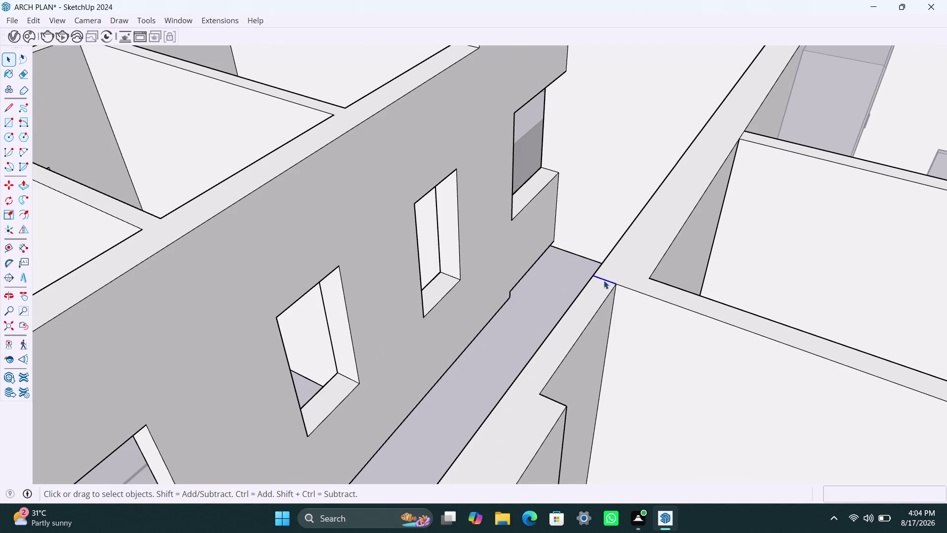
key(Delete)
Push/pull the top face of the outer perimeter wall.
scroll(down, 3)
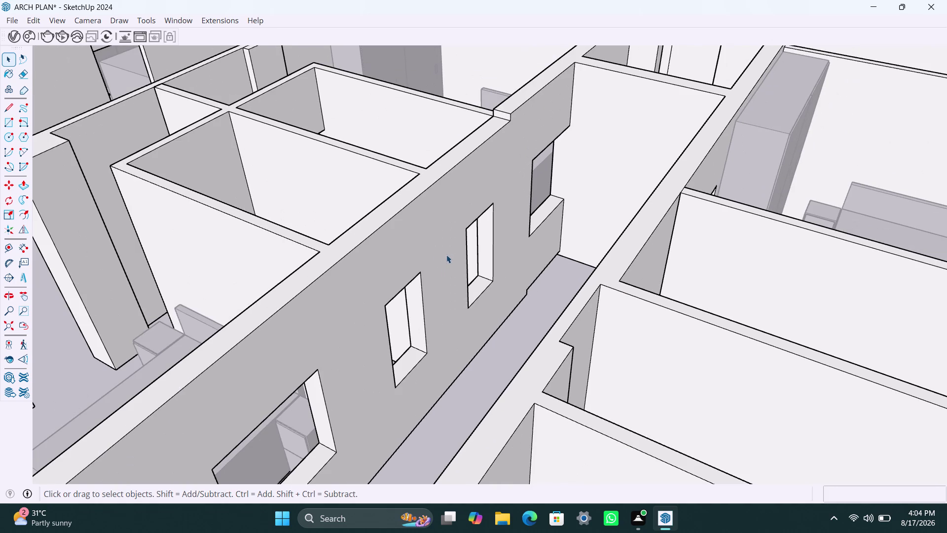
scroll(down, 3)
scroll(down, 3)
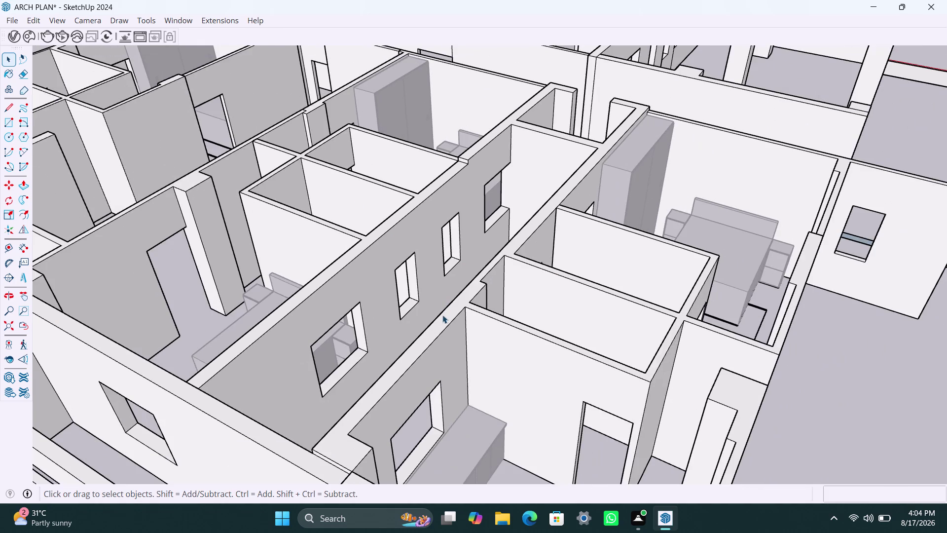
middle_drag(442, 317, 339, 314)
scroll(up, 3)
middle_drag(169, 355, 170, 356)
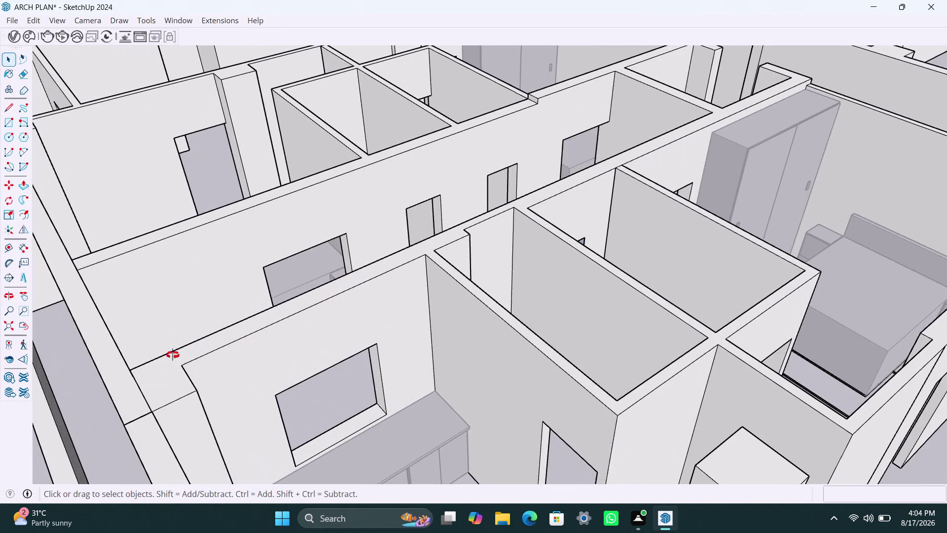
middle_drag(171, 355, 331, 288)
scroll(up, 3)
scroll(up, 3)
scroll(down, 3)
click(491, 322)
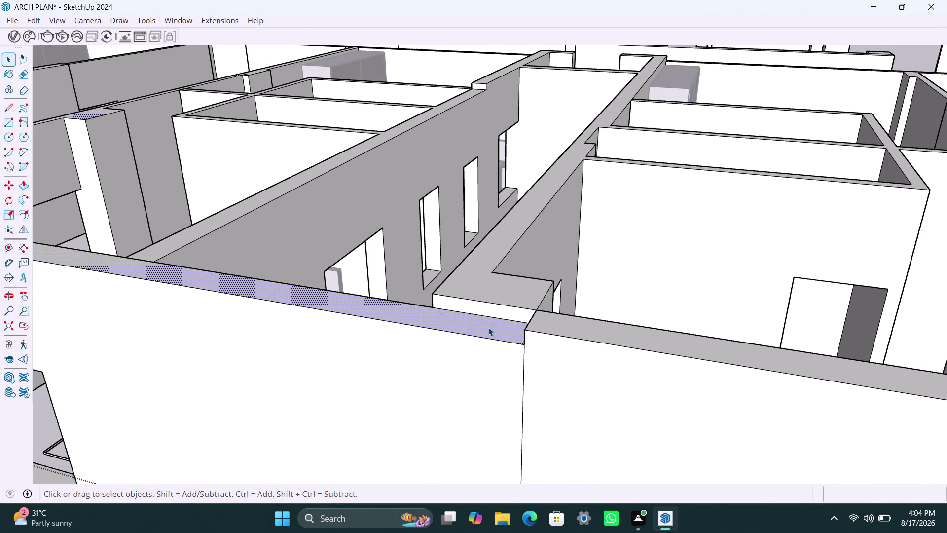
key(p)
click(488, 327)
click(502, 298)
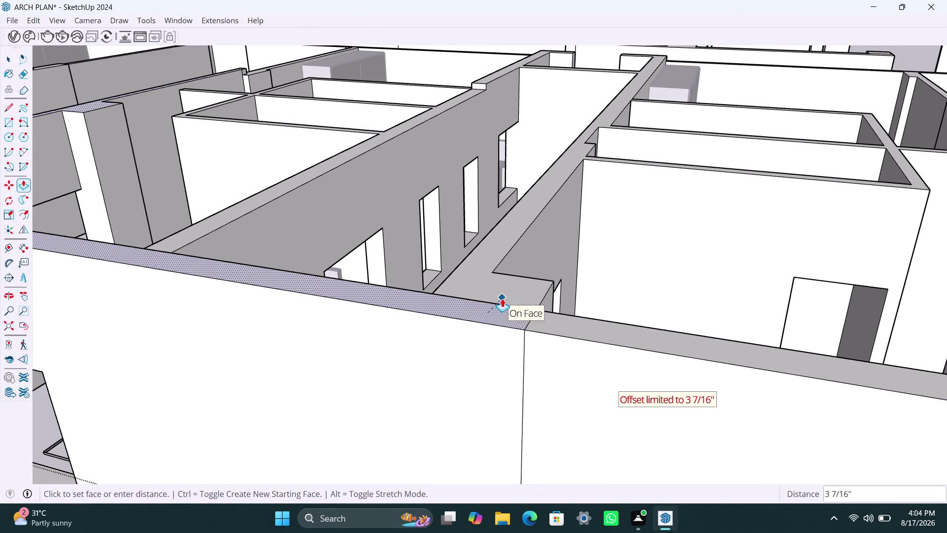
key(space)
Delete three leftover stray edges at the junction, wall top and wall face.
scroll(down, 3)
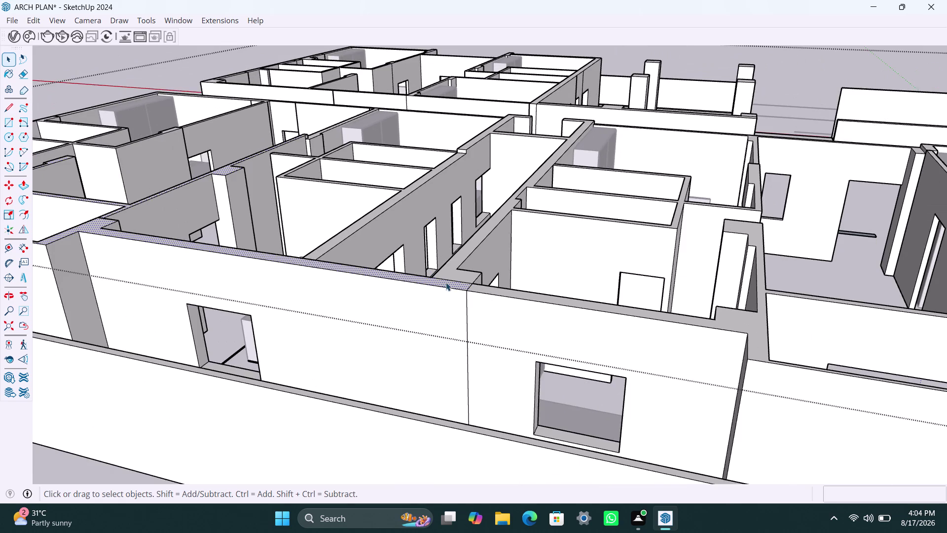
scroll(up, 3)
middle_drag(446, 284, 399, 415)
scroll(up, 3)
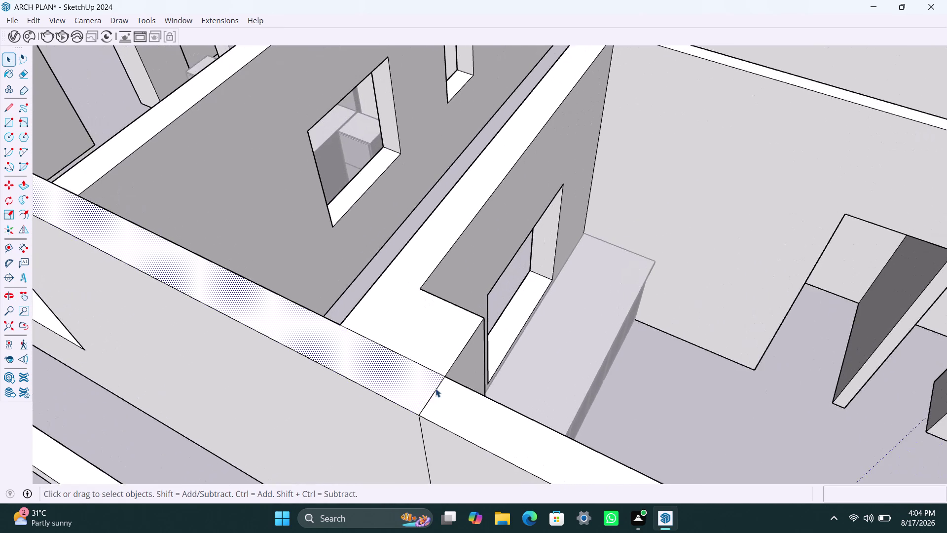
click(436, 388)
key(Delete)
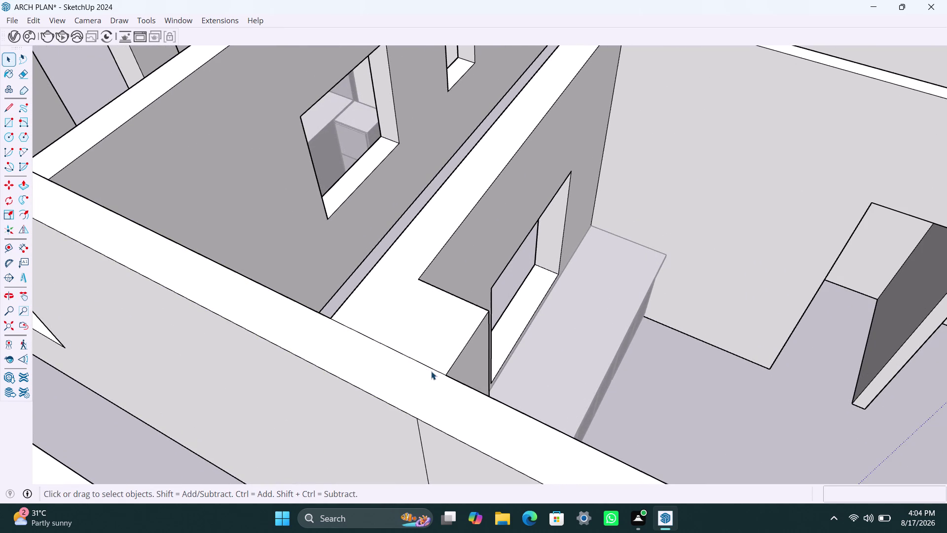
click(431, 369)
key(Delete)
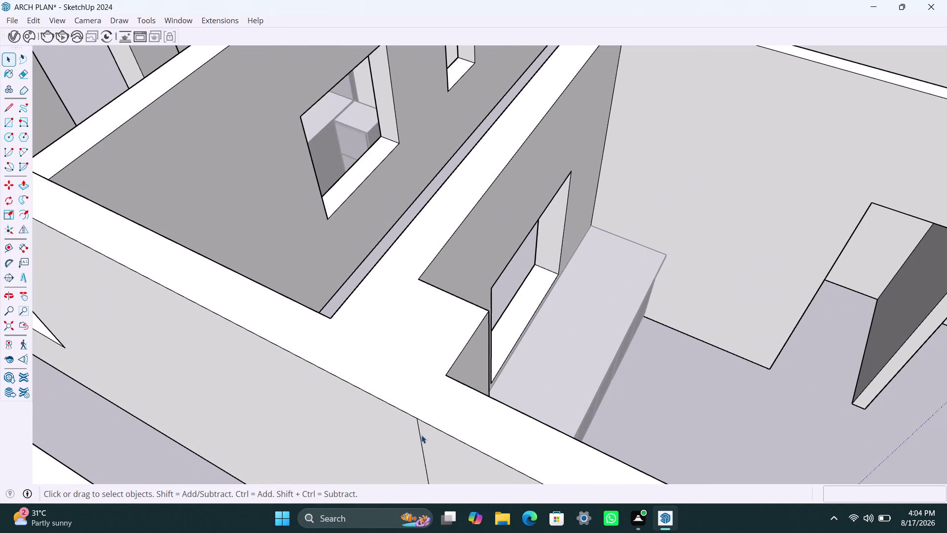
click(420, 437)
key(Delete)
Pull the narrow strip on the wall top with Push/Pull.
scroll(down, 3)
scroll(down, 3)
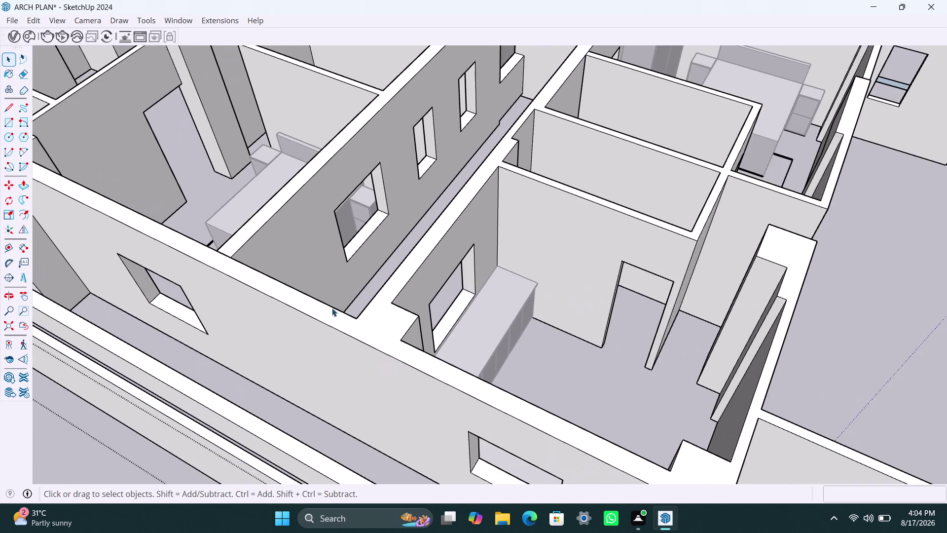
scroll(up, 3)
middle_click(223, 246)
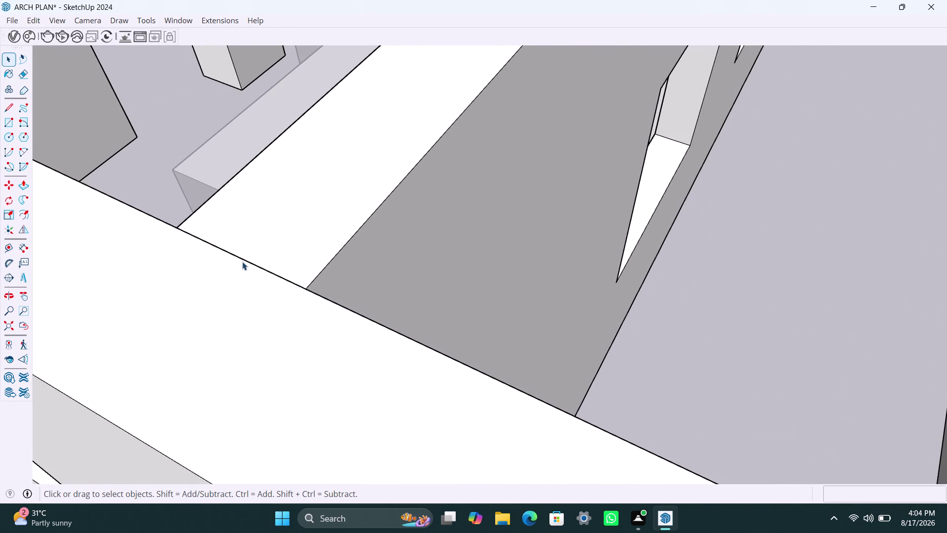
scroll(up, 3)
click(246, 262)
double_click(246, 262)
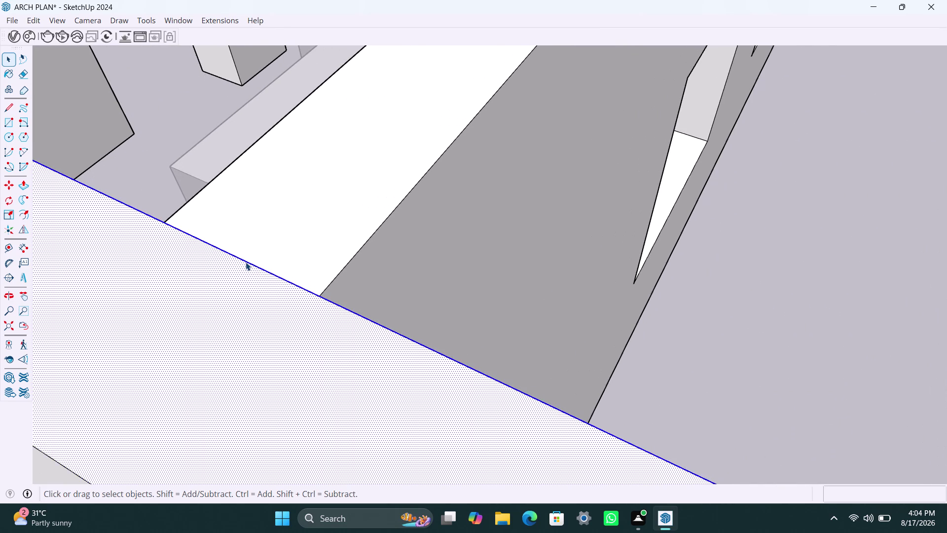
click(245, 262)
click(265, 251)
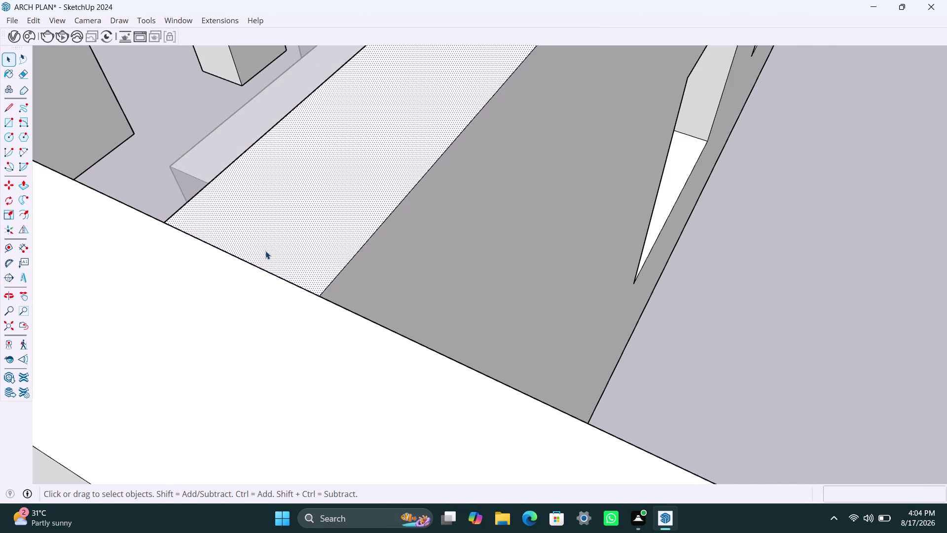
key(p)
click(265, 250)
click(251, 269)
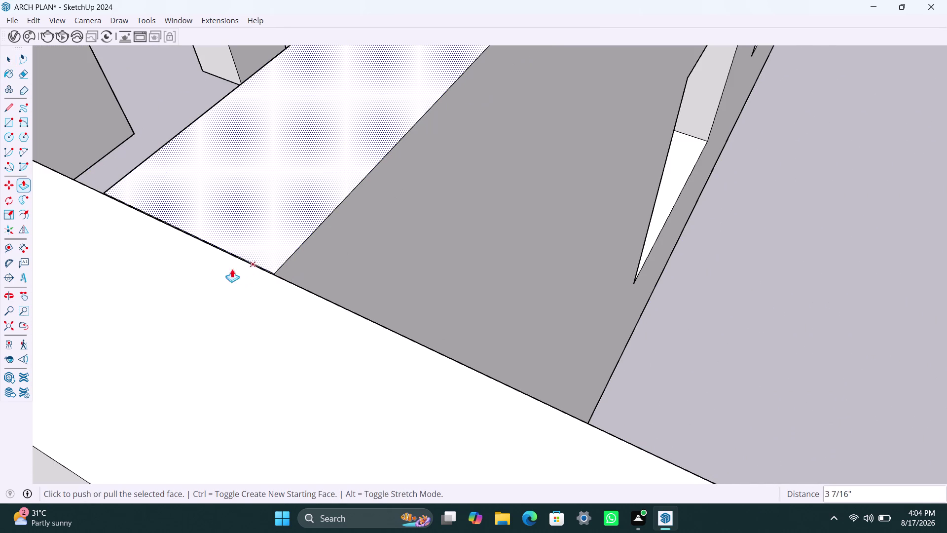
Push the sliver strip down flush with the wall.
scroll(up, 3)
scroll(down, 3)
middle_drag(238, 260, 210, 278)
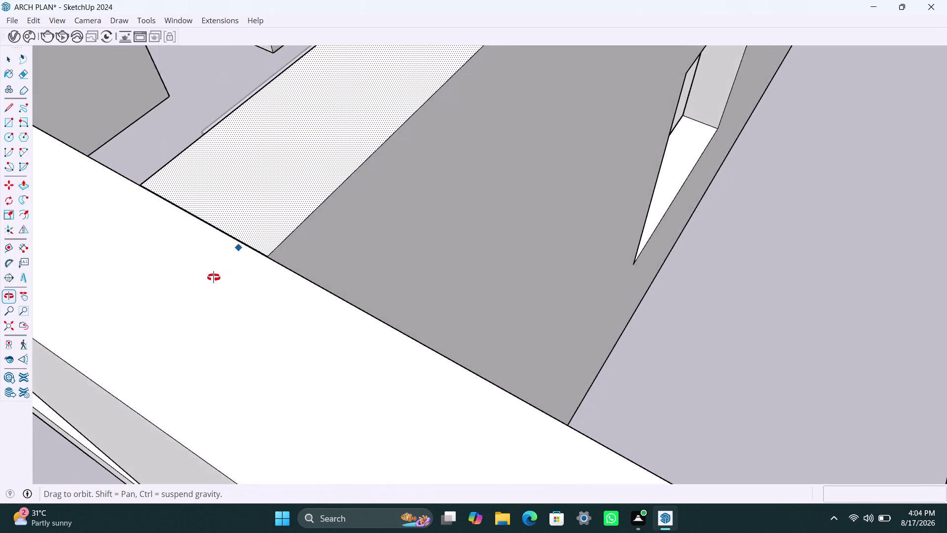
middle_drag(210, 278, 179, 290)
scroll(up, 3)
scroll(up, 3)
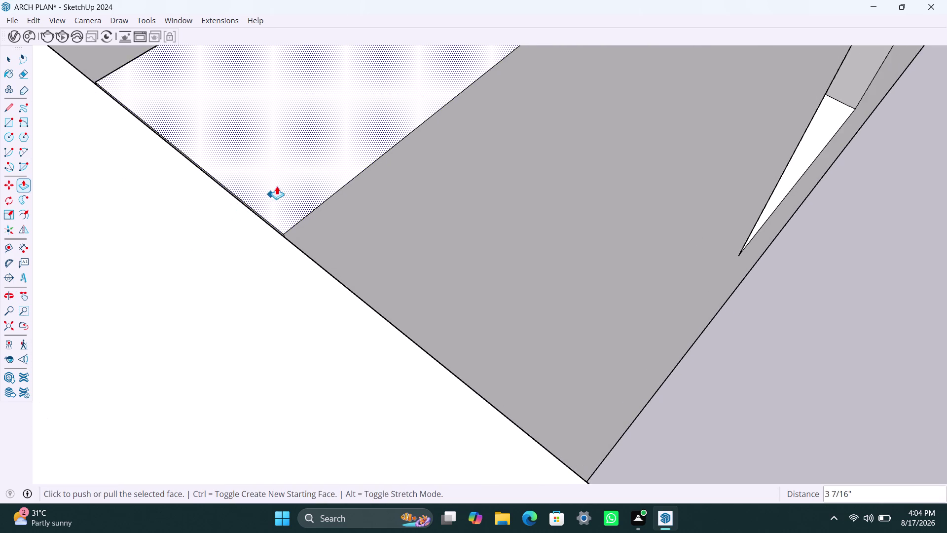
scroll(up, 3)
scroll(up, 3)
click(270, 234)
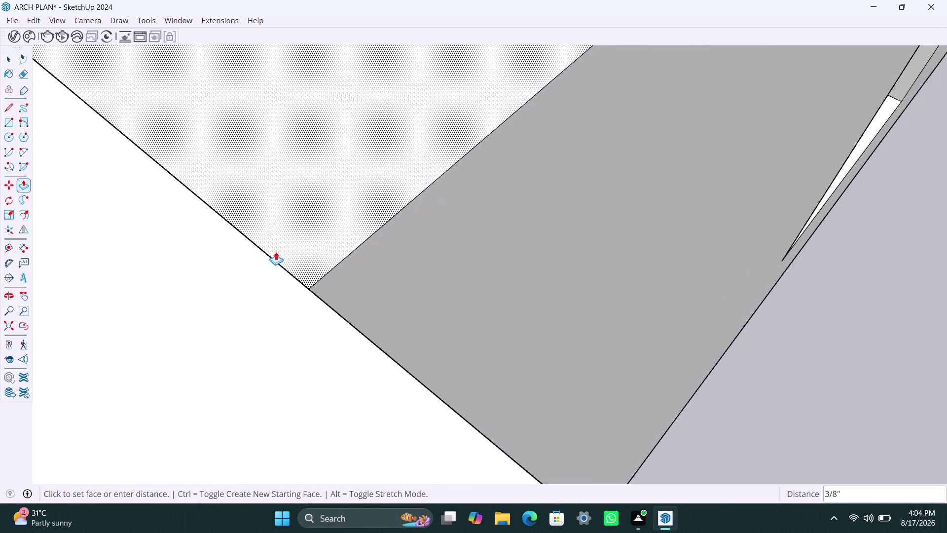
click(280, 267)
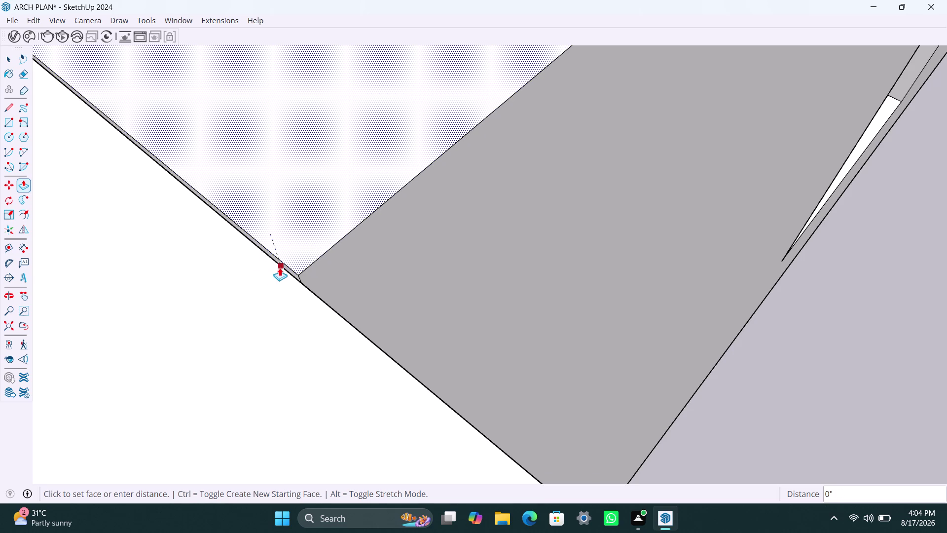
key(space)
Pull the wall's side face flush with its edge.
click(256, 286)
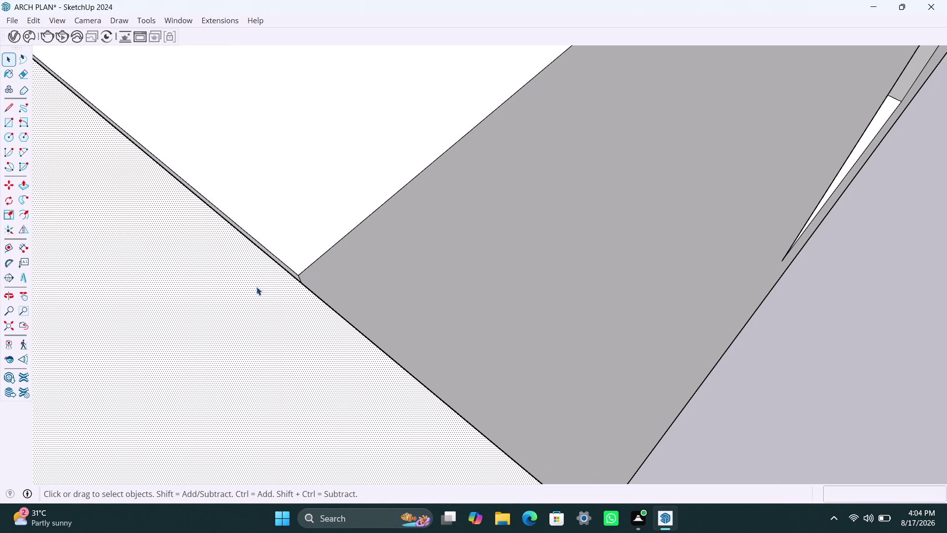
key(p)
click(256, 286)
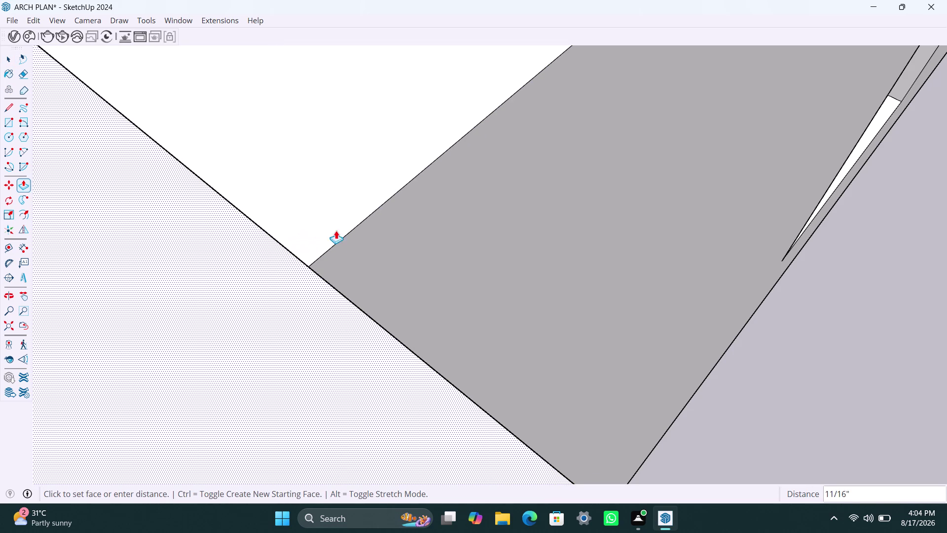
click(347, 237)
scroll(up, 3)
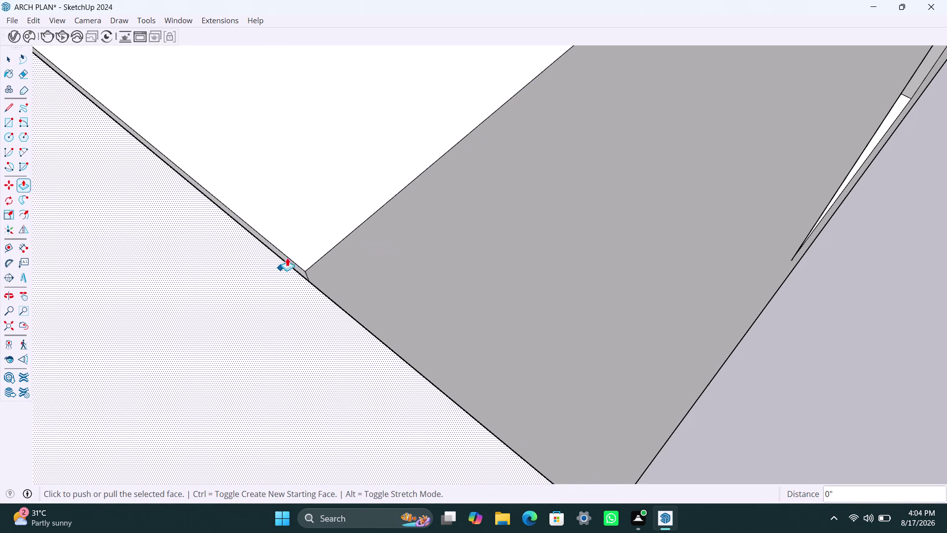
middle_drag(302, 256, 412, 182)
scroll(up, 3)
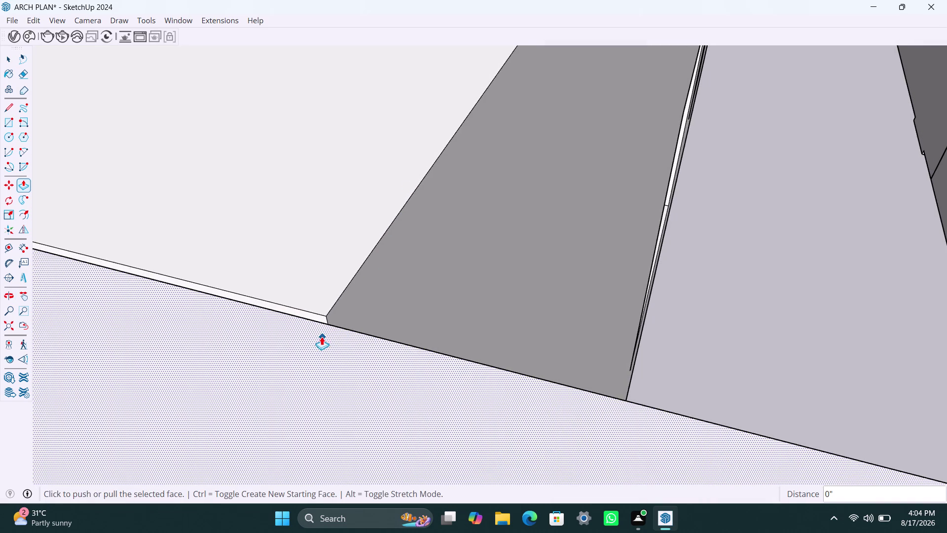
scroll(up, 3)
Push the wall top face so it snaps onto the wall edge.
key(space)
click(340, 286)
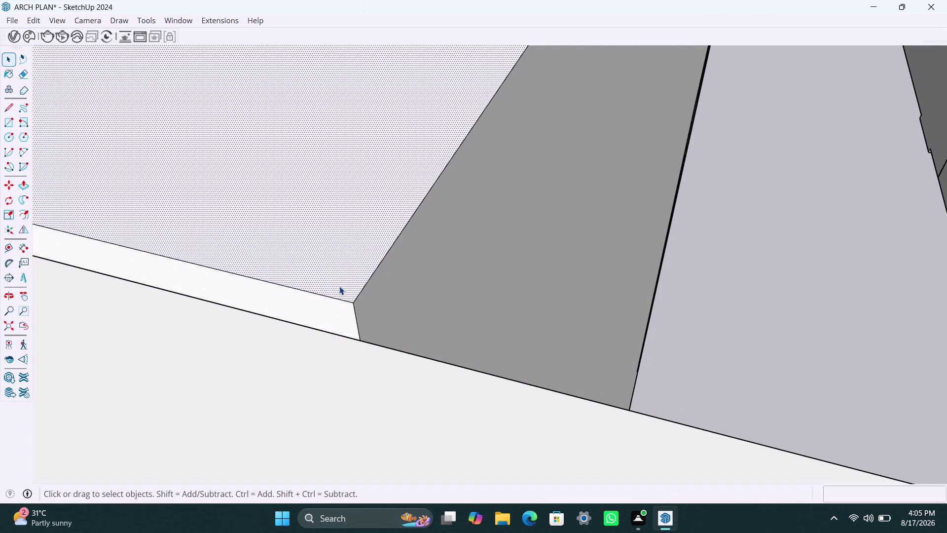
key(p)
click(339, 286)
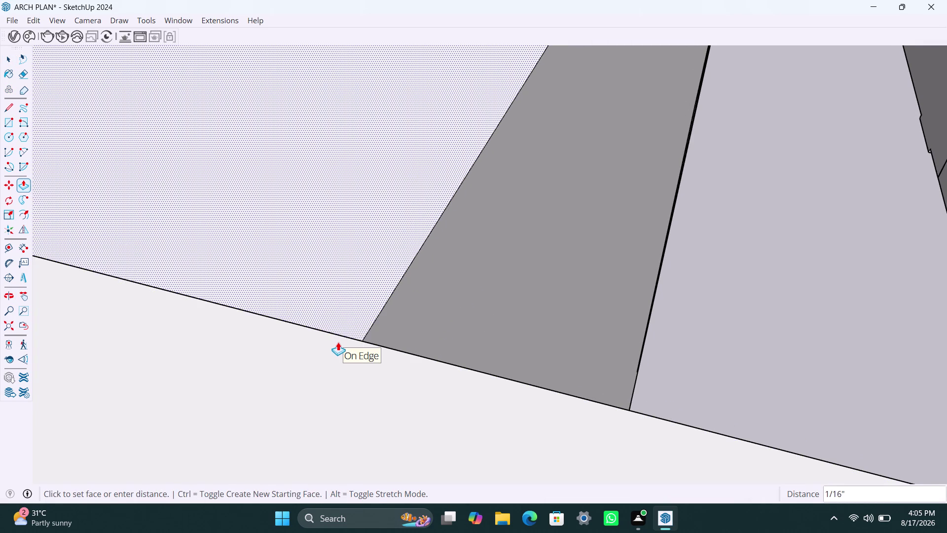
click(338, 342)
key(space)
Orbit around the corner and push/pull the thin sliver face there.
scroll(down, 3)
scroll(down, 3)
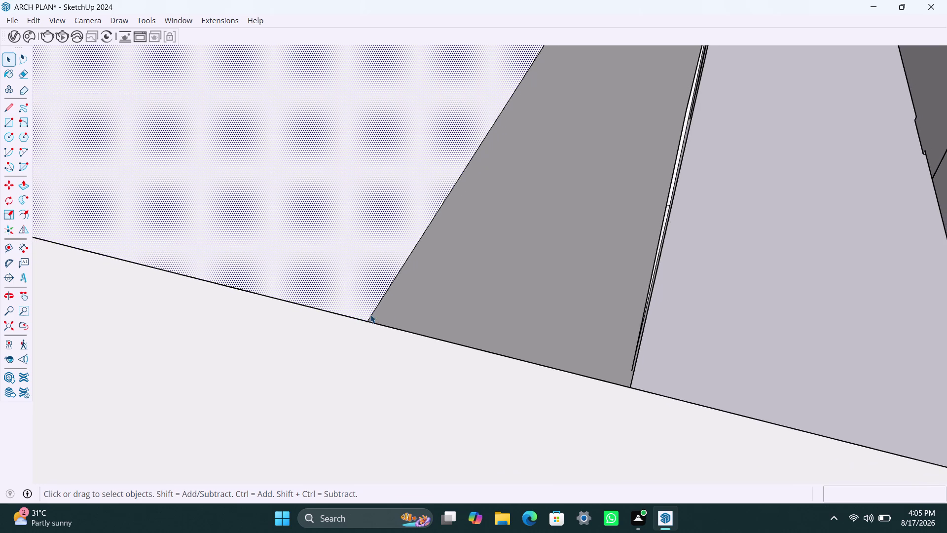
middle_drag(388, 312, 189, 287)
scroll(up, 3)
middle_drag(359, 274, 343, 274)
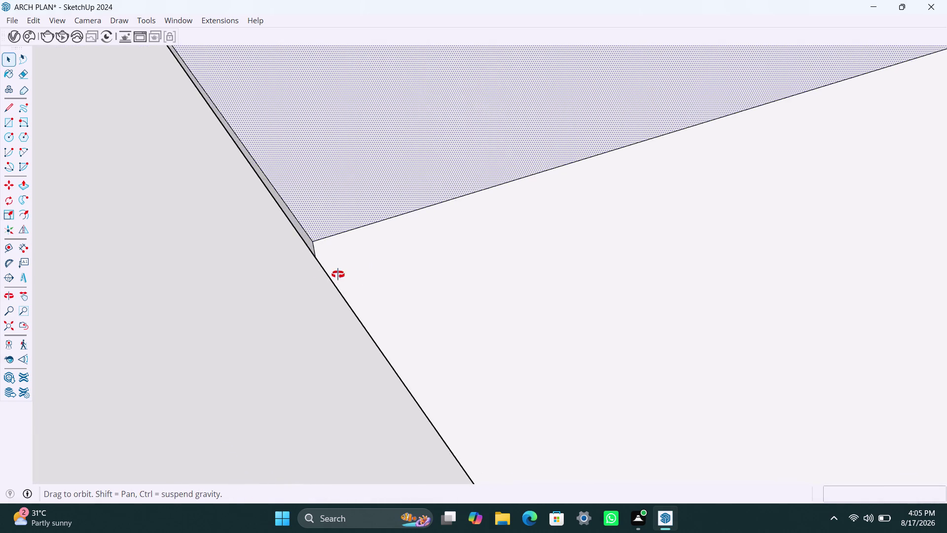
middle_drag(342, 275, 234, 234)
middle_drag(334, 250, 424, 250)
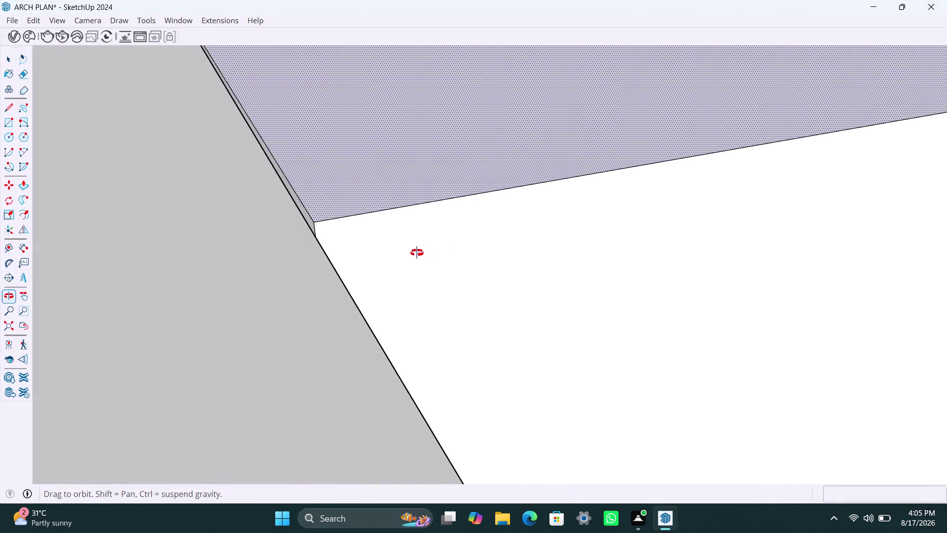
middle_drag(424, 251, 416, 253)
scroll(up, 3)
click(303, 215)
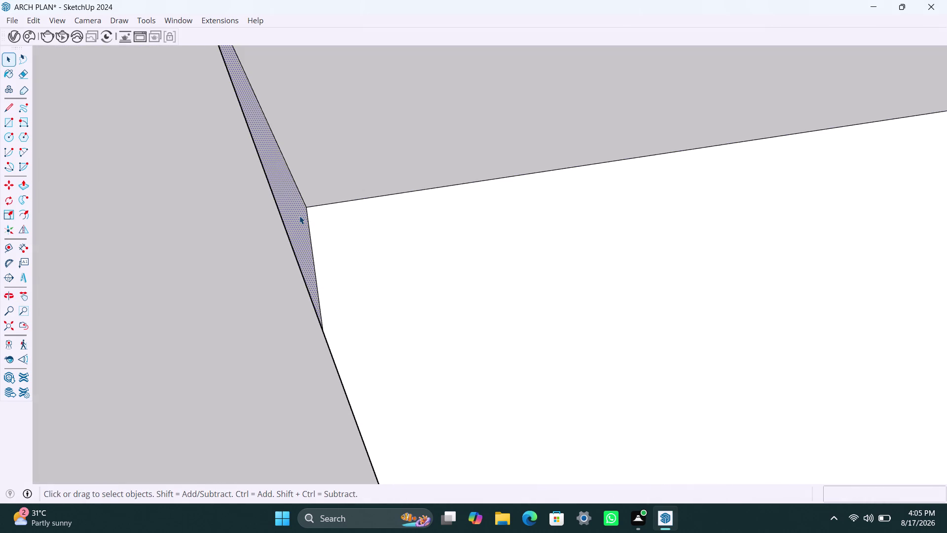
key(p)
click(299, 216)
click(283, 225)
key(space)
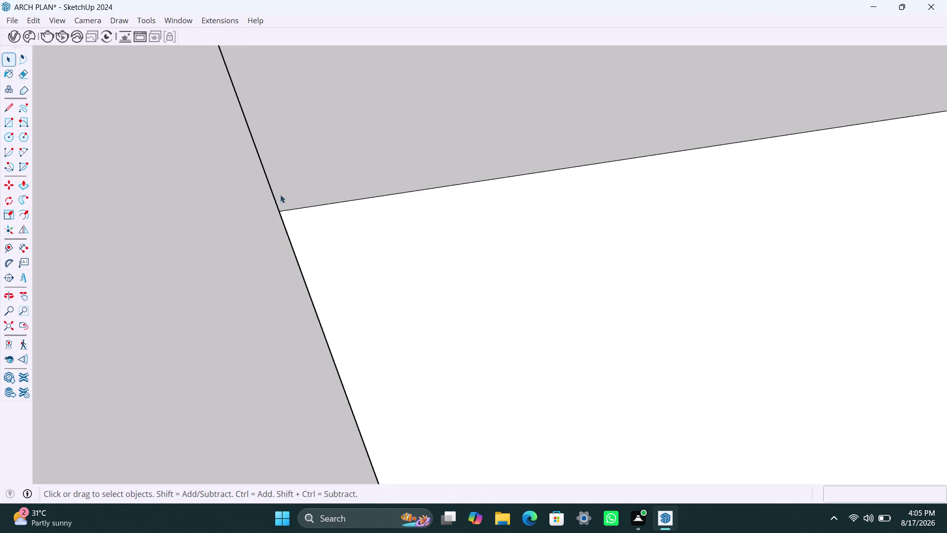
Click along the inner corner until the stray corner edge is highlighted.
scroll(down, 3)
click(269, 170)
triple_click(269, 170)
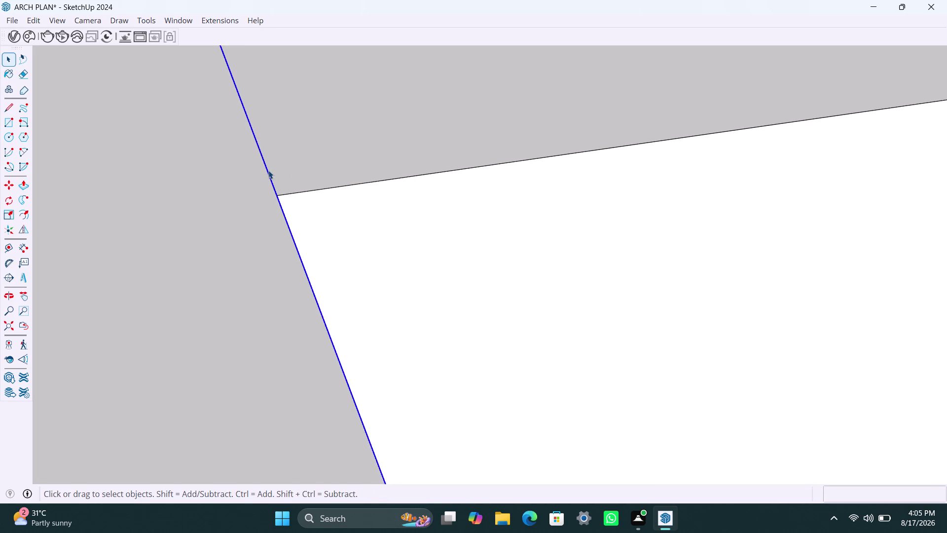
click(268, 173)
click(268, 176)
click(269, 180)
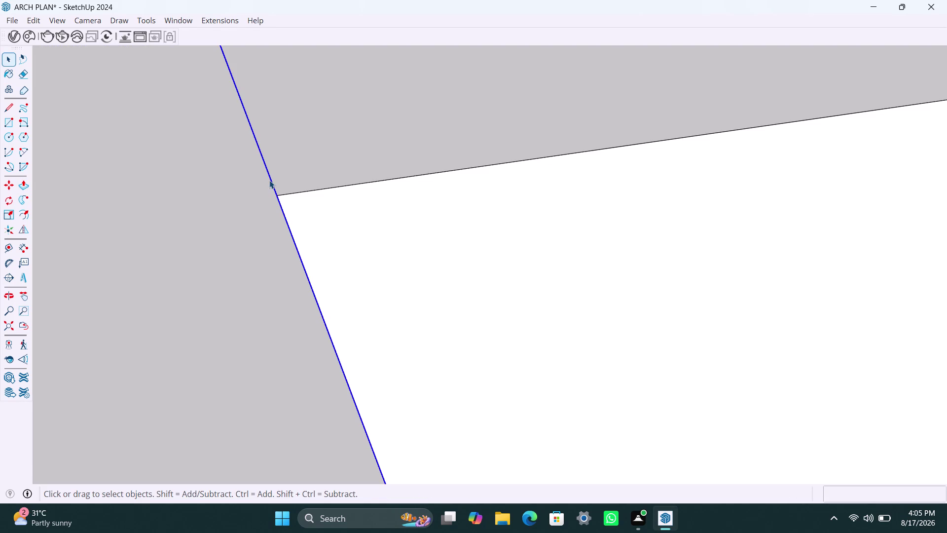
click(269, 180)
scroll(down, 3)
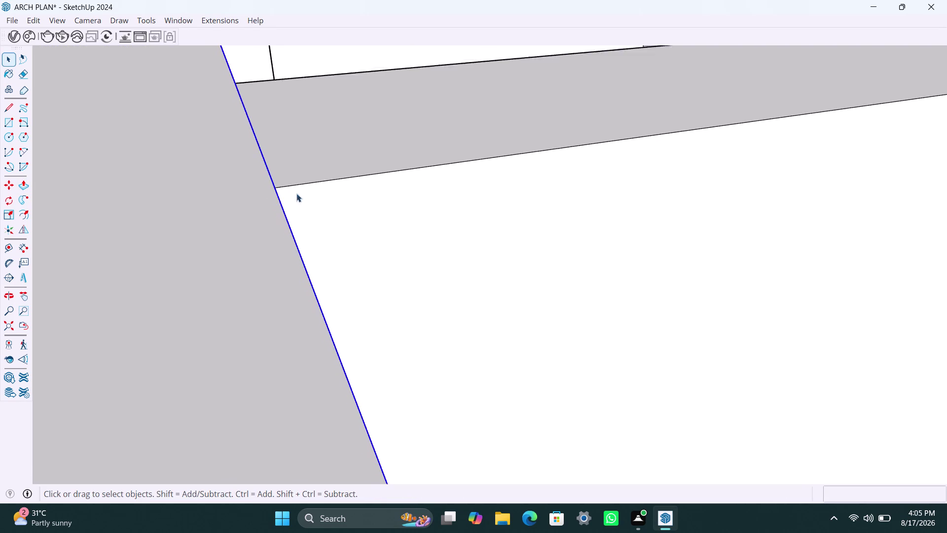
scroll(down, 3)
scroll(down, 3)
Push the thin sliver face flush with the wall top.
scroll(down, 3)
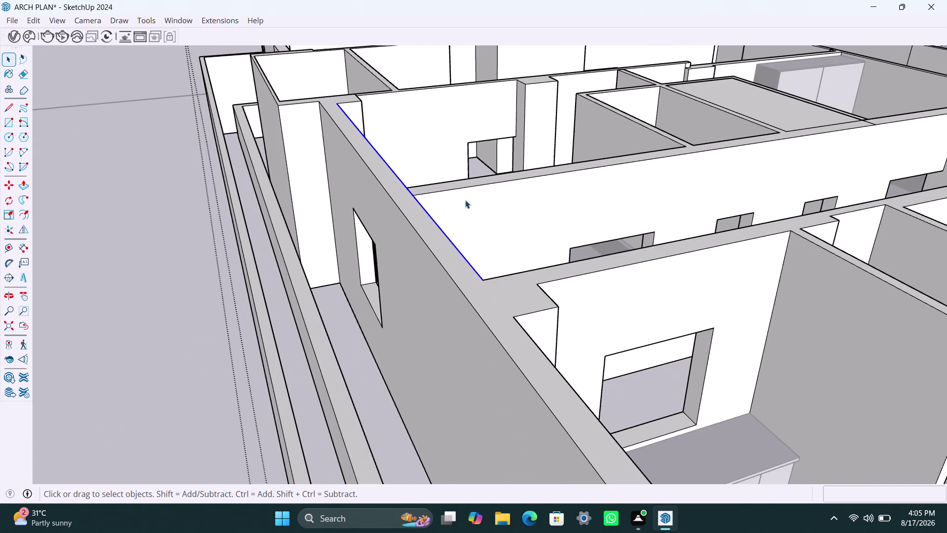
scroll(up, 3)
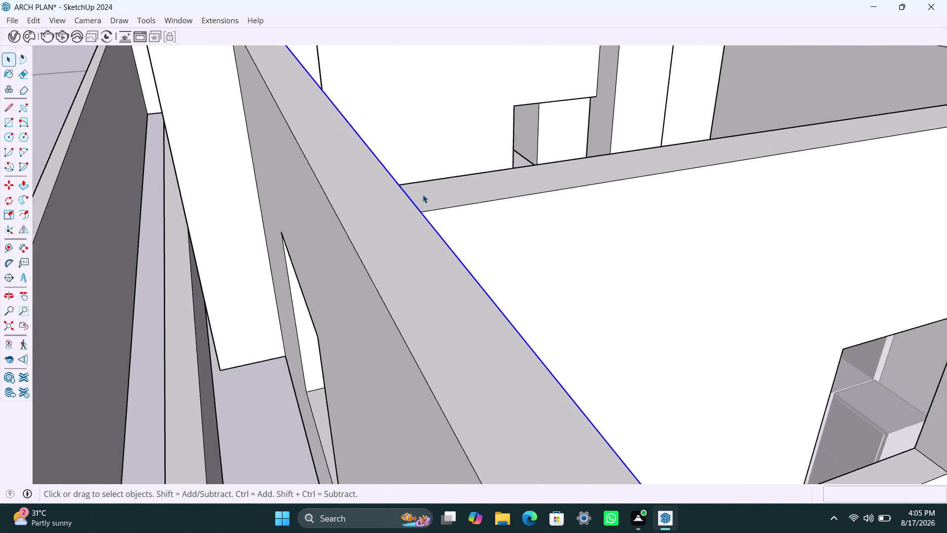
scroll(up, 3)
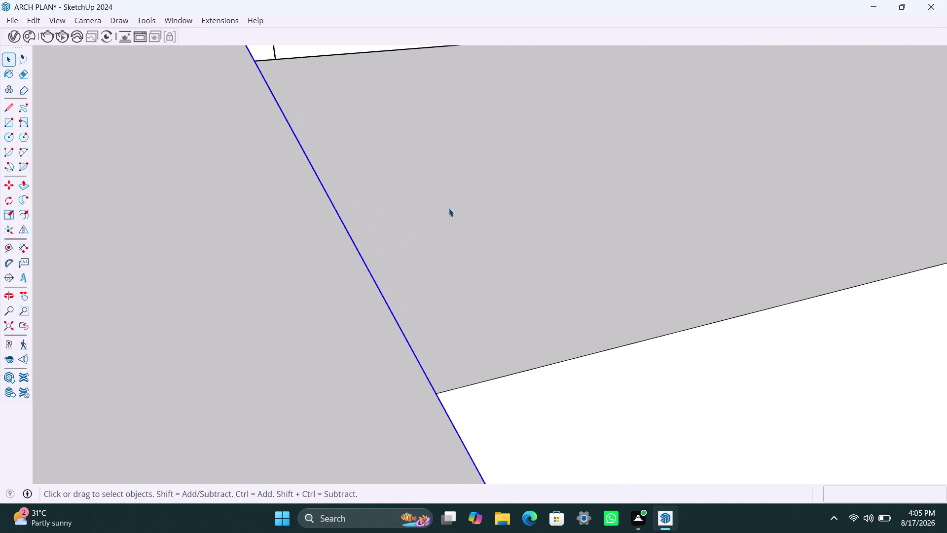
click(452, 206)
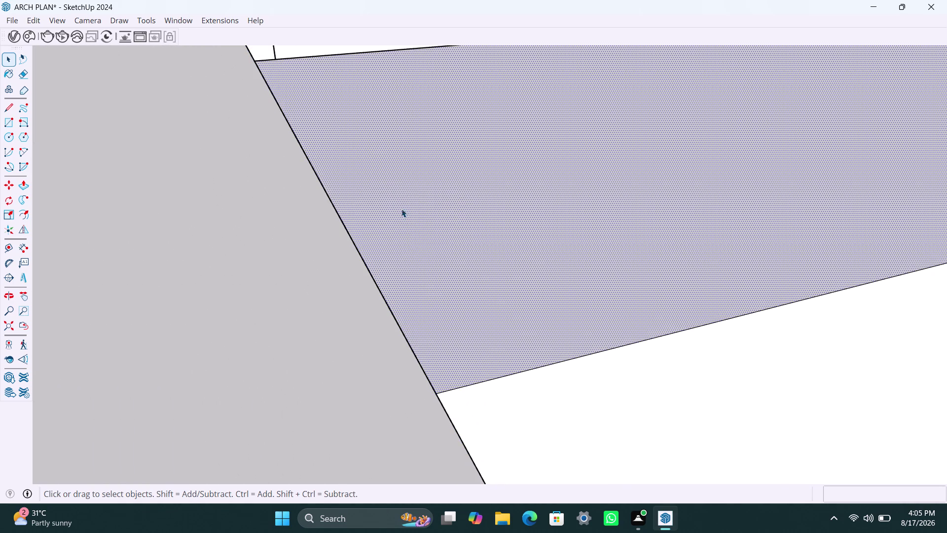
key(p)
click(405, 223)
click(359, 279)
key(space)
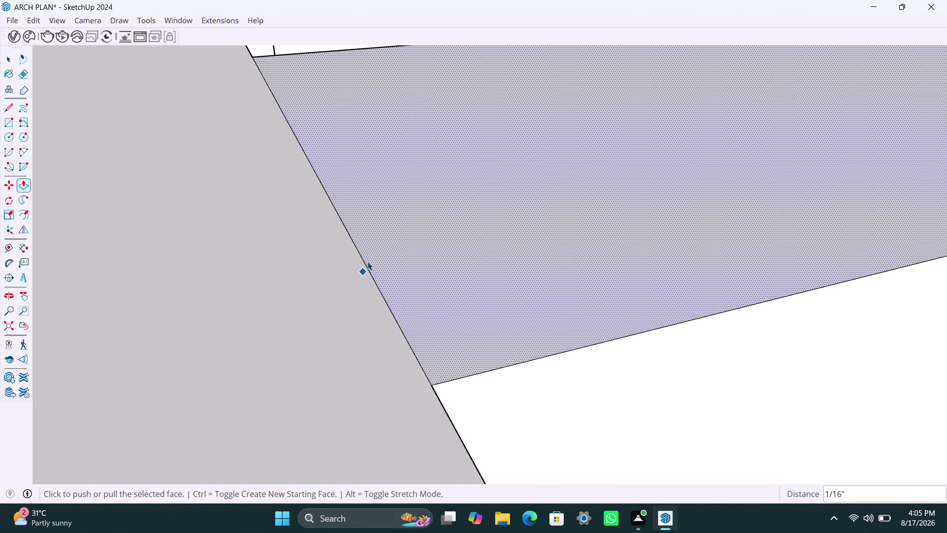
click(368, 267)
key(Delete)
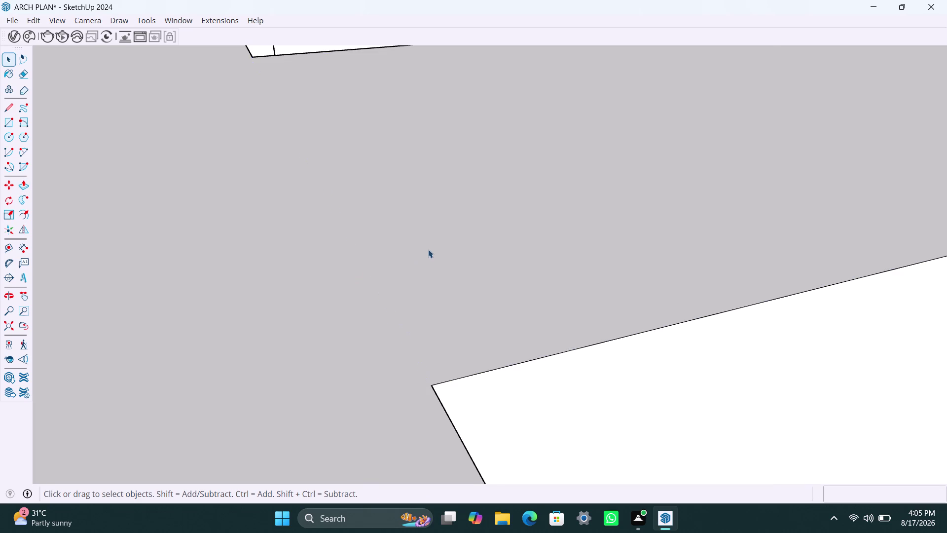
Orbit around the cleaned junction to survey the interior walls.
scroll(down, 3)
scroll(down, 3)
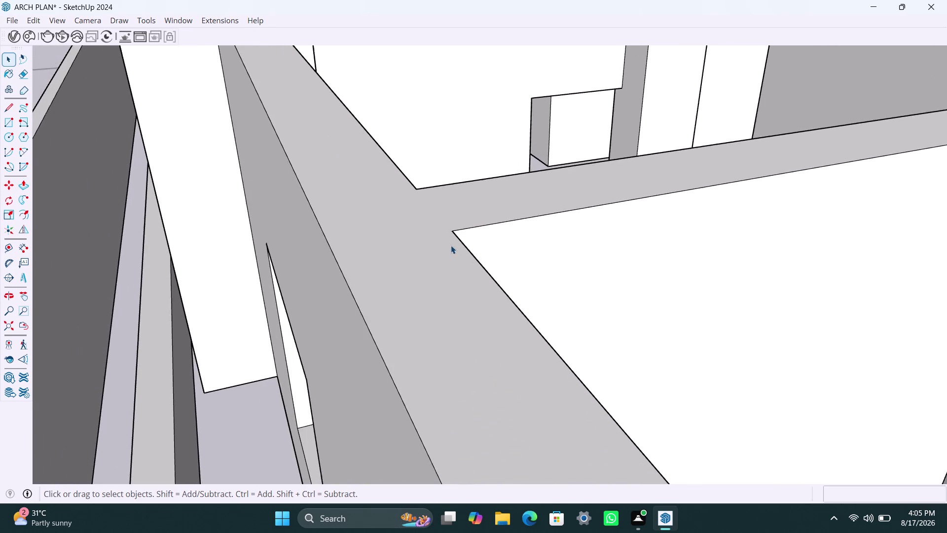
scroll(down, 3)
scroll(down, 3)
middle_drag(483, 139, 456, 258)
scroll(up, 3)
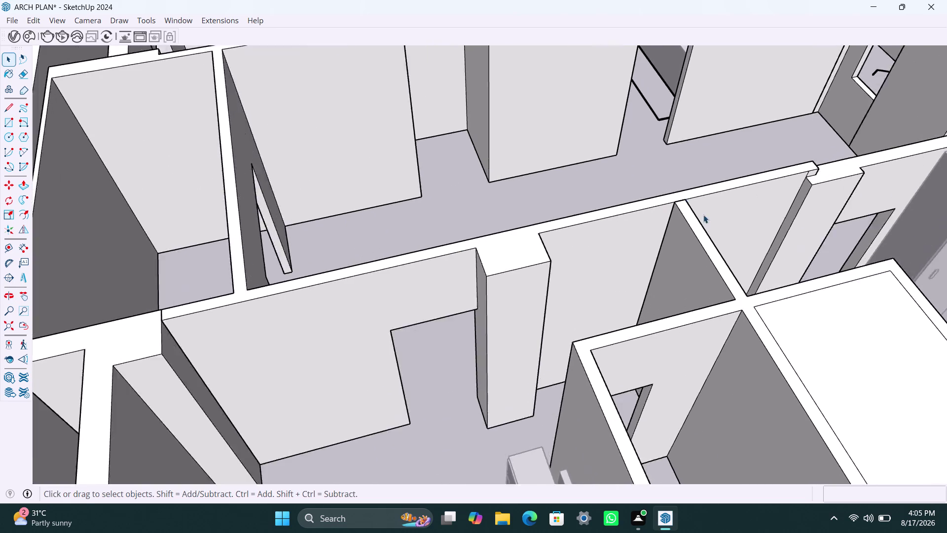
scroll(up, 3)
middle_drag(621, 188, 617, 202)
scroll(up, 3)
scroll(up, 3)
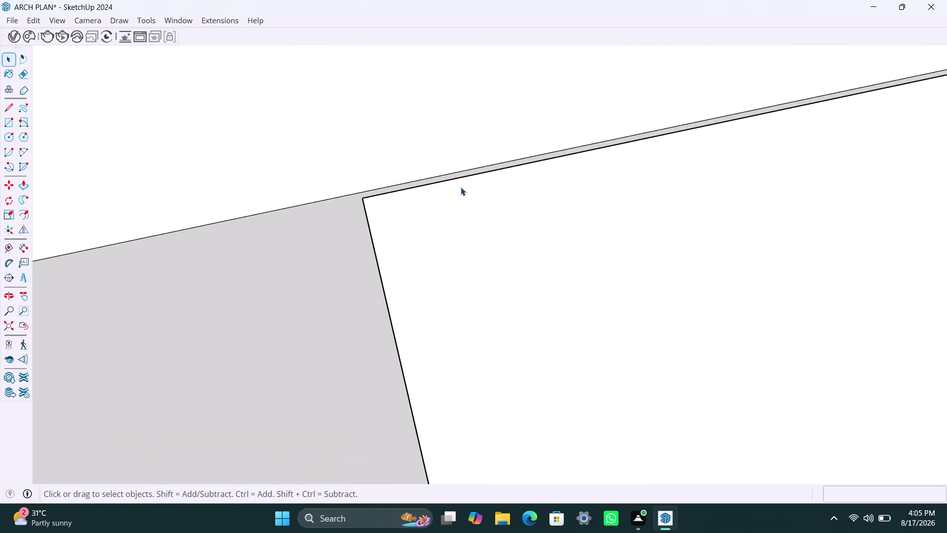
Select the white face at the next wall junction and start a push, then cancel it.
scroll(up, 3)
middle_drag(446, 208, 471, 263)
click(448, 229)
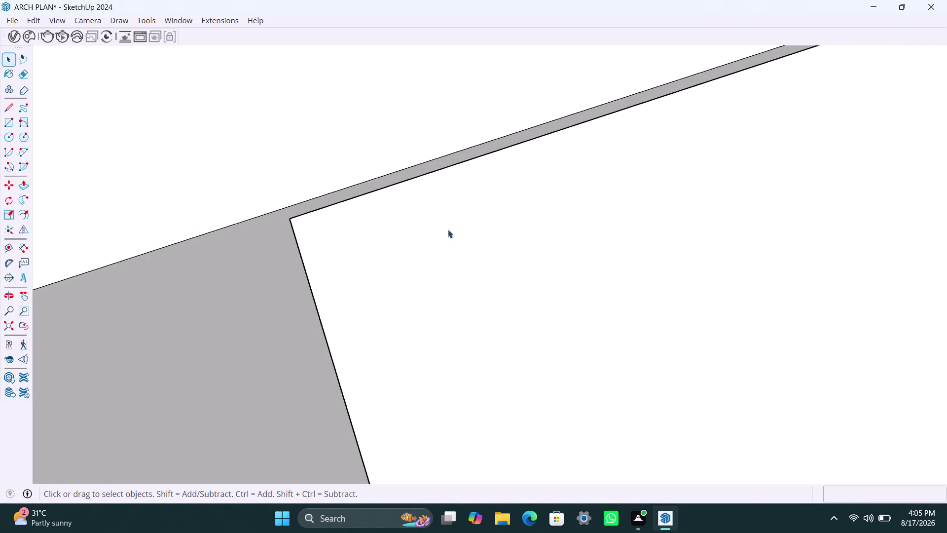
click(446, 230)
double_click(440, 233)
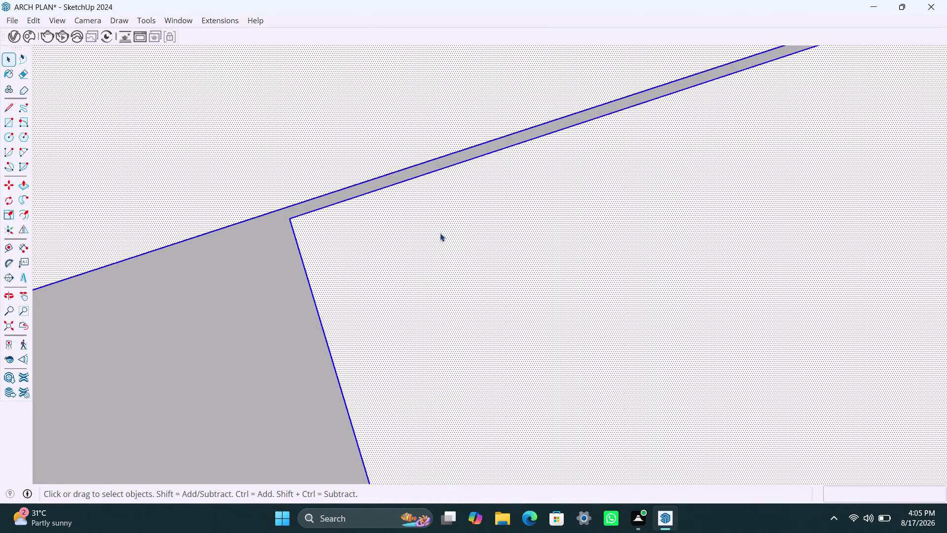
scroll(down, 3)
middle_drag(407, 245, 536, 170)
key(p)
click(439, 315)
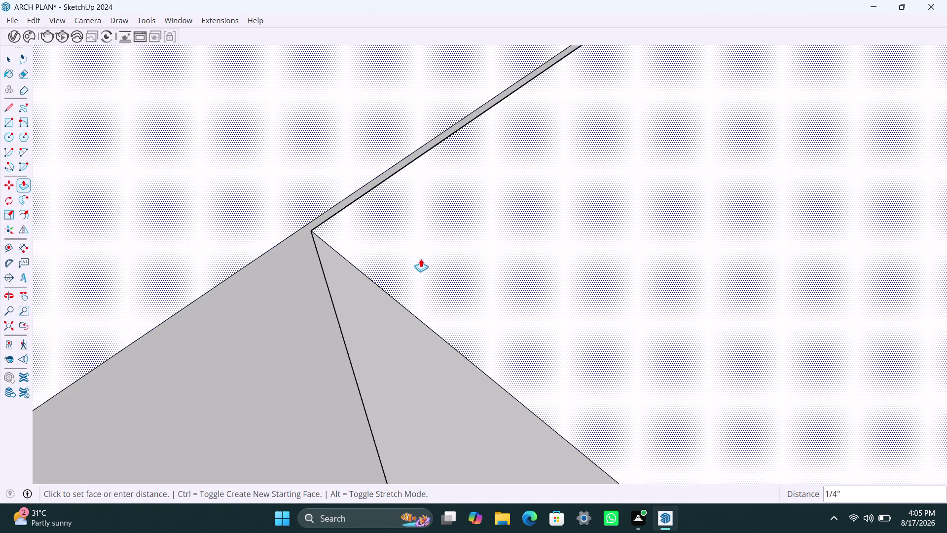
key(Escape)
Push the thin sliver face away with Push/Pull to collapse it.
scroll(up, 3)
scroll(up, 3)
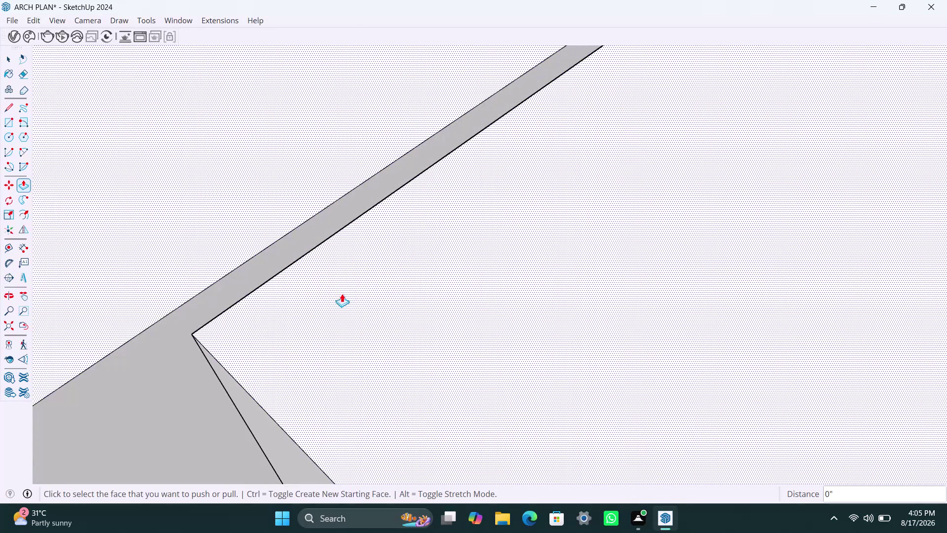
middle_drag(339, 283, 600, 267)
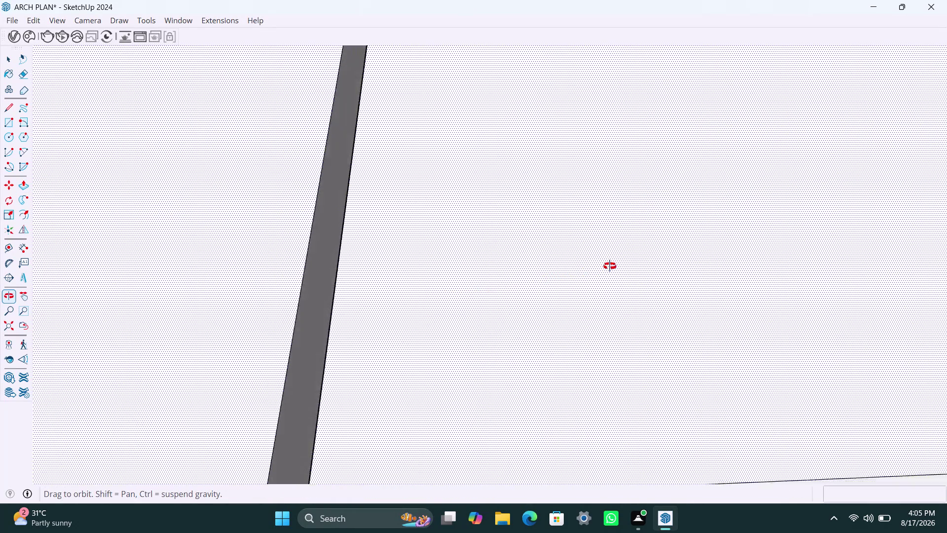
middle_drag(600, 267, 673, 246)
click(297, 287)
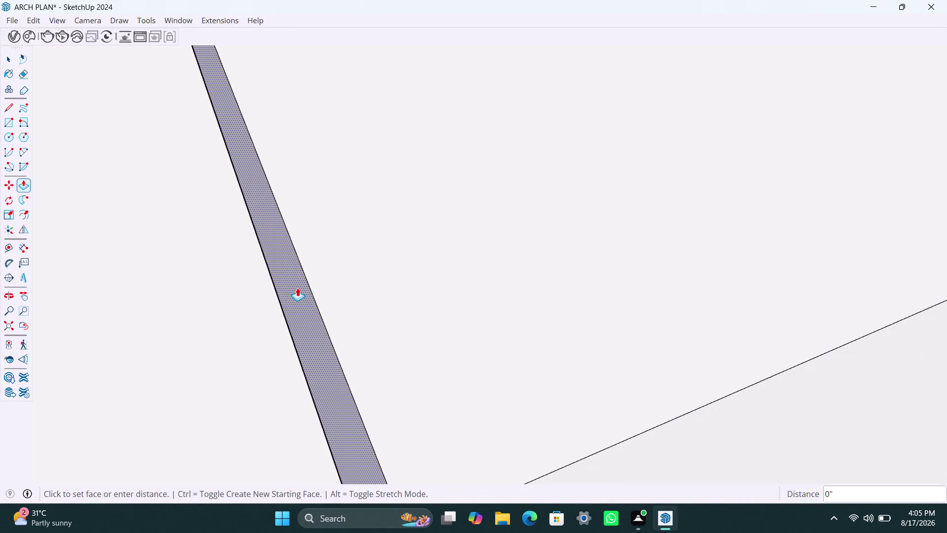
click(280, 307)
Select and delete the sliver's leftover edge.
key(space)
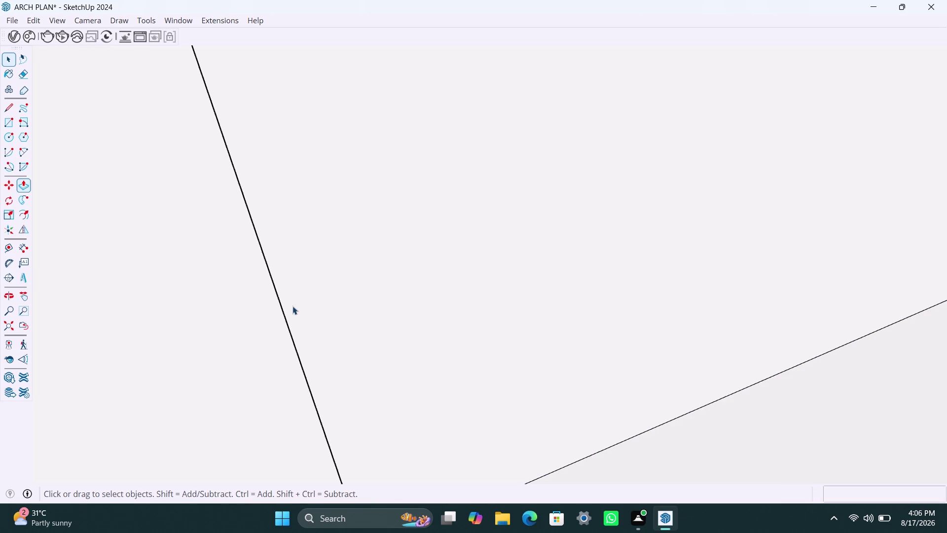
drag(286, 314, 286, 320)
double_click(286, 320)
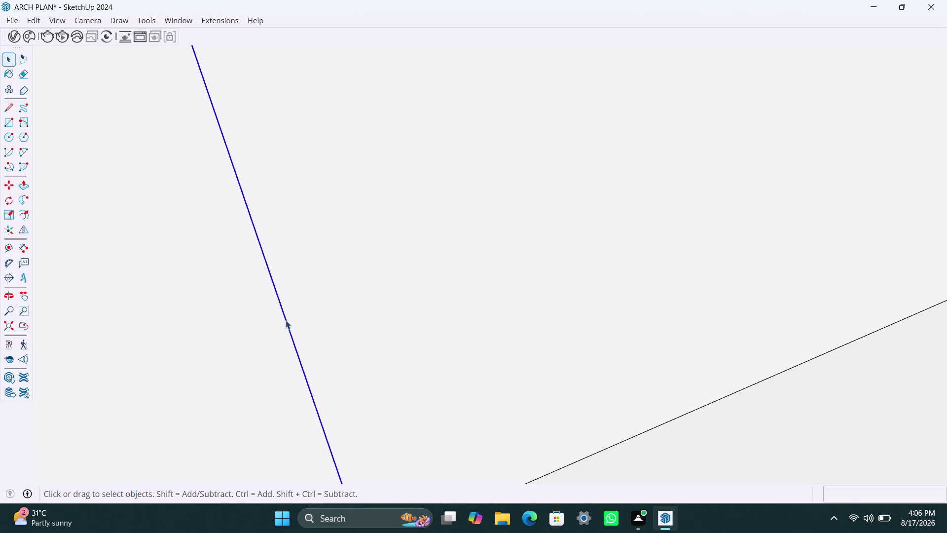
key(Delete)
Zoom out and save the model with Ctrl+S.
scroll(down, 3)
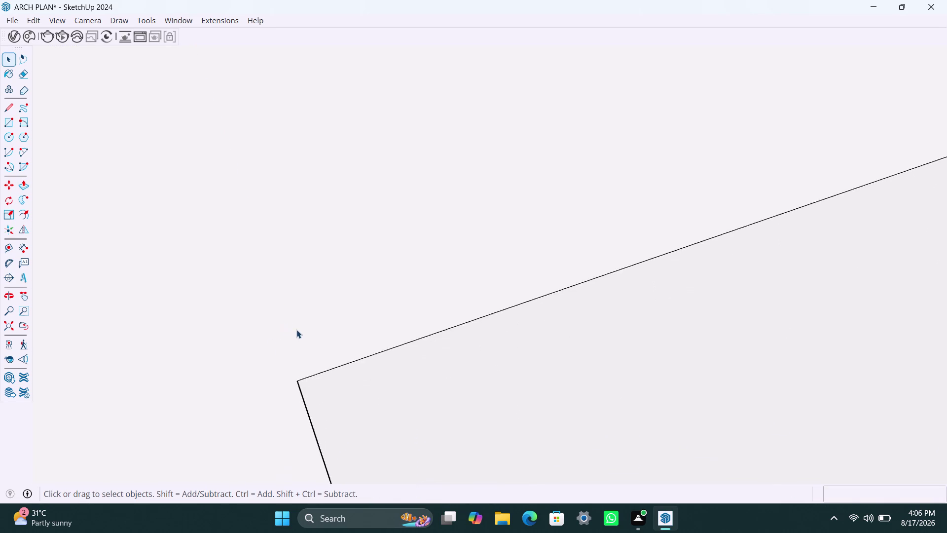
scroll(down, 3)
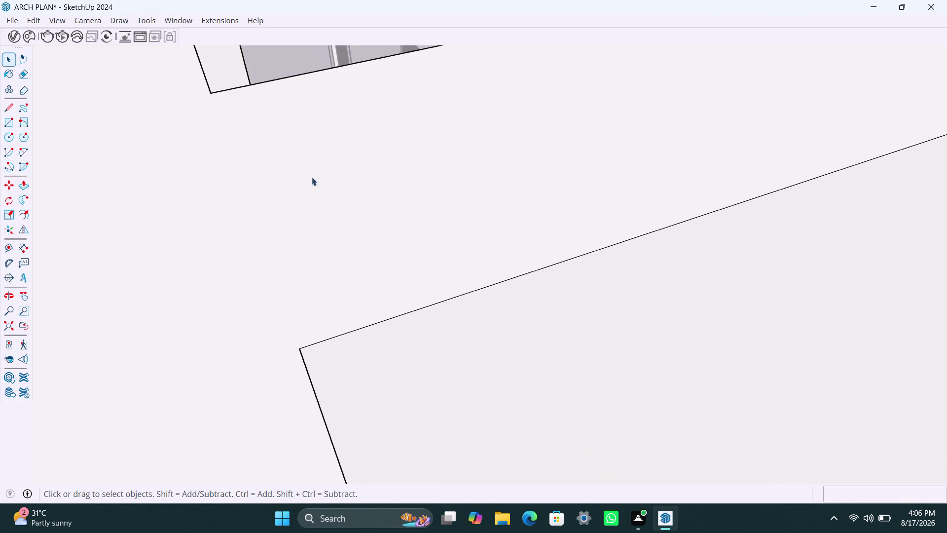
scroll(down, 3)
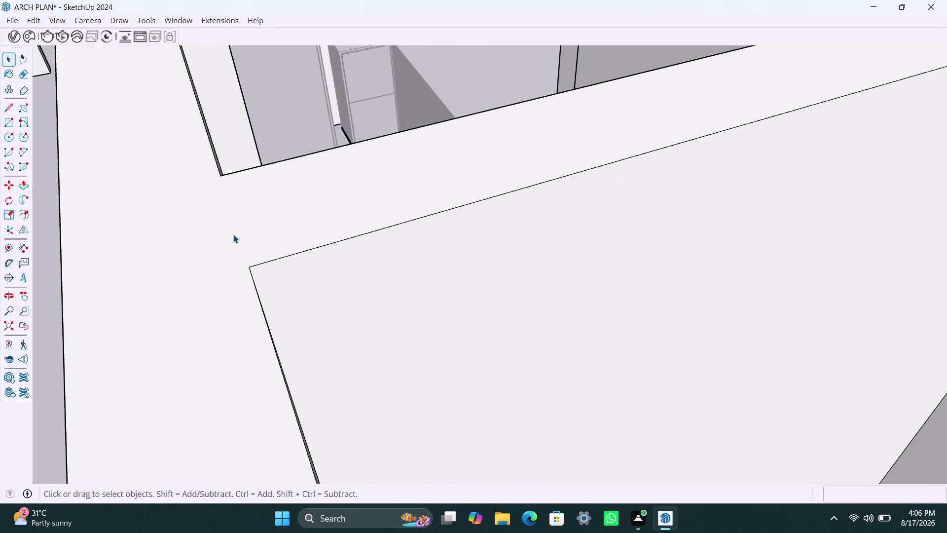
scroll(down, 3)
key(ctrl+s)
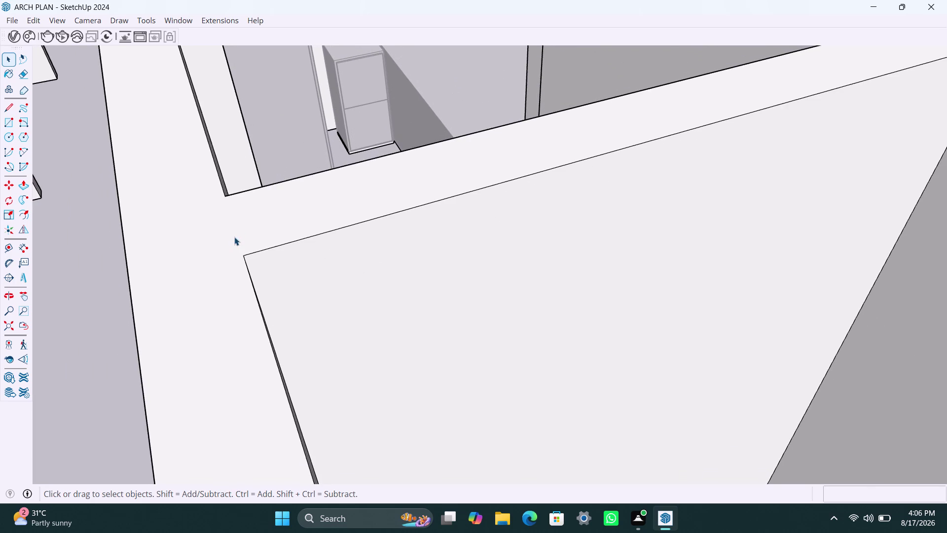
Zoom out and orbit to view the whole floor plan from above.
scroll(down, 3)
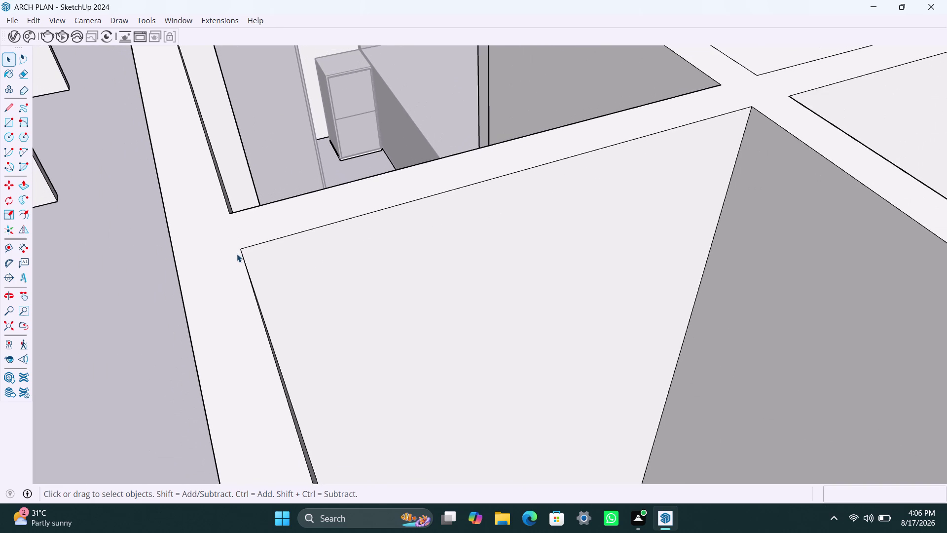
scroll(down, 3)
scroll(down, 3)
scroll(down, 3)
scroll(down, 3)
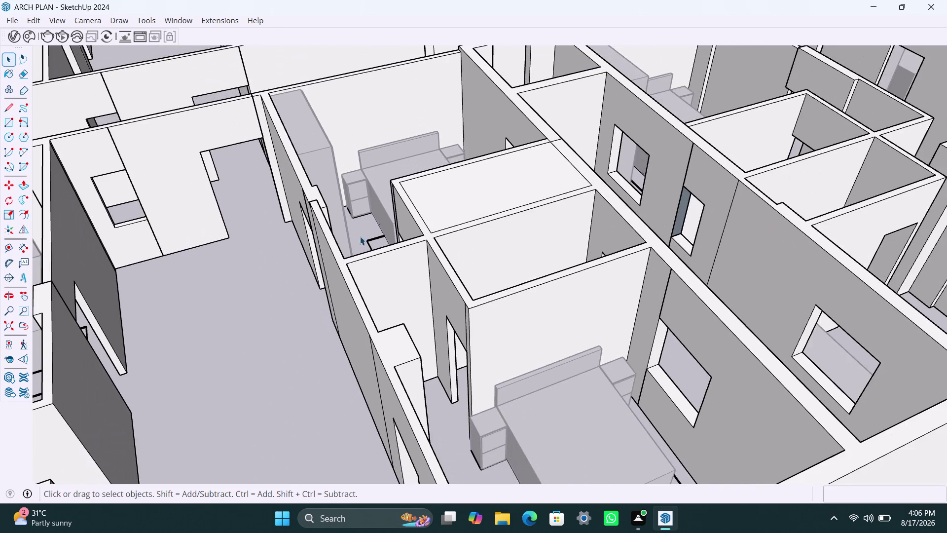
middle_drag(371, 248, 324, 284)
scroll(down, 3)
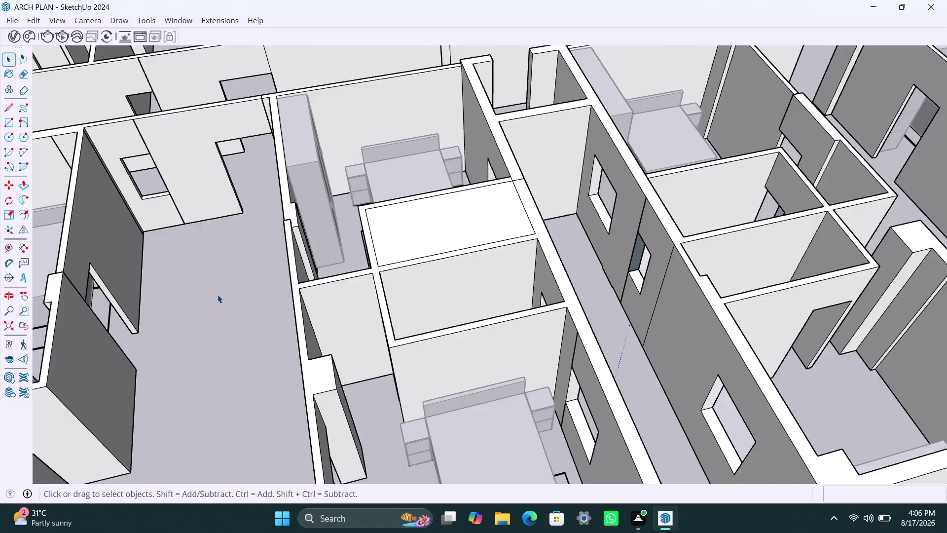
scroll(down, 3)
scroll(down, 3)
middle_drag(306, 283, 200, 382)
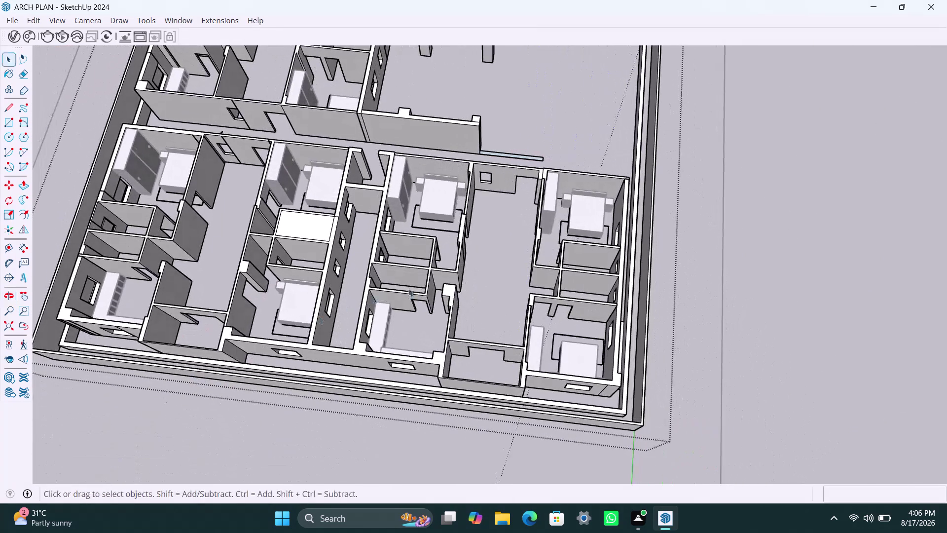